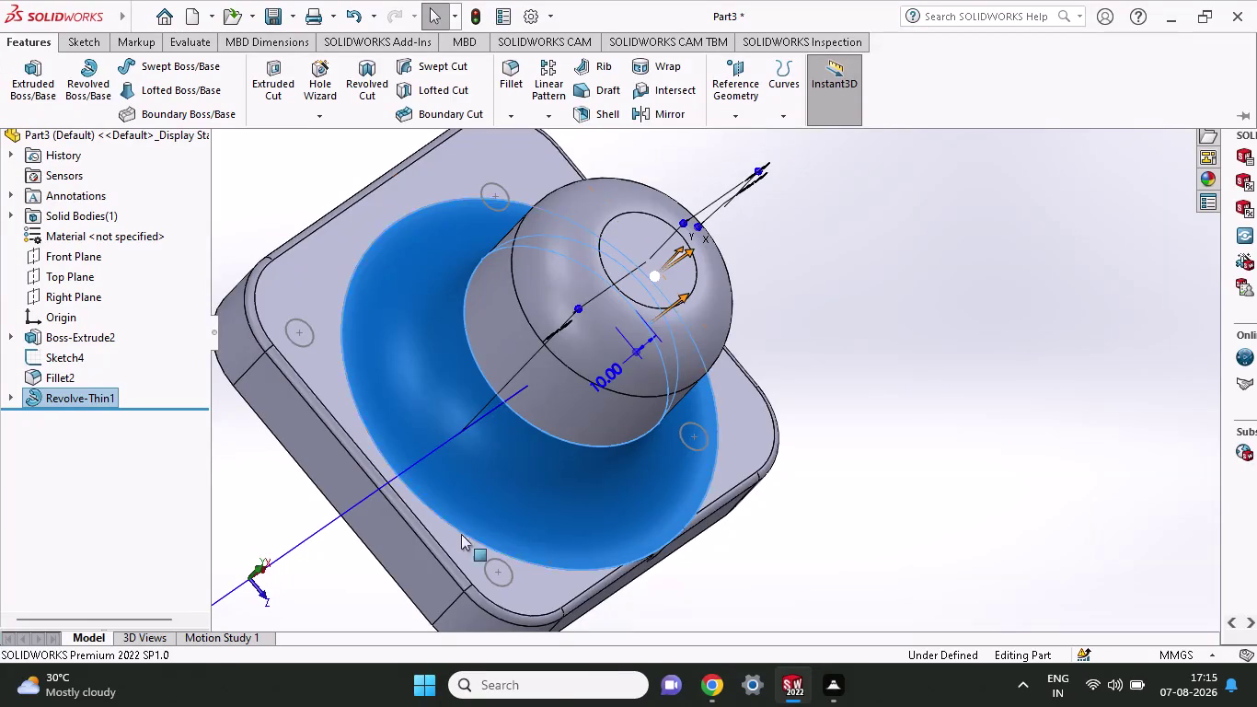
Deselect Revolve-Thin1, restore the Features toolbar, and open the Insert menu.
click(991, 285)
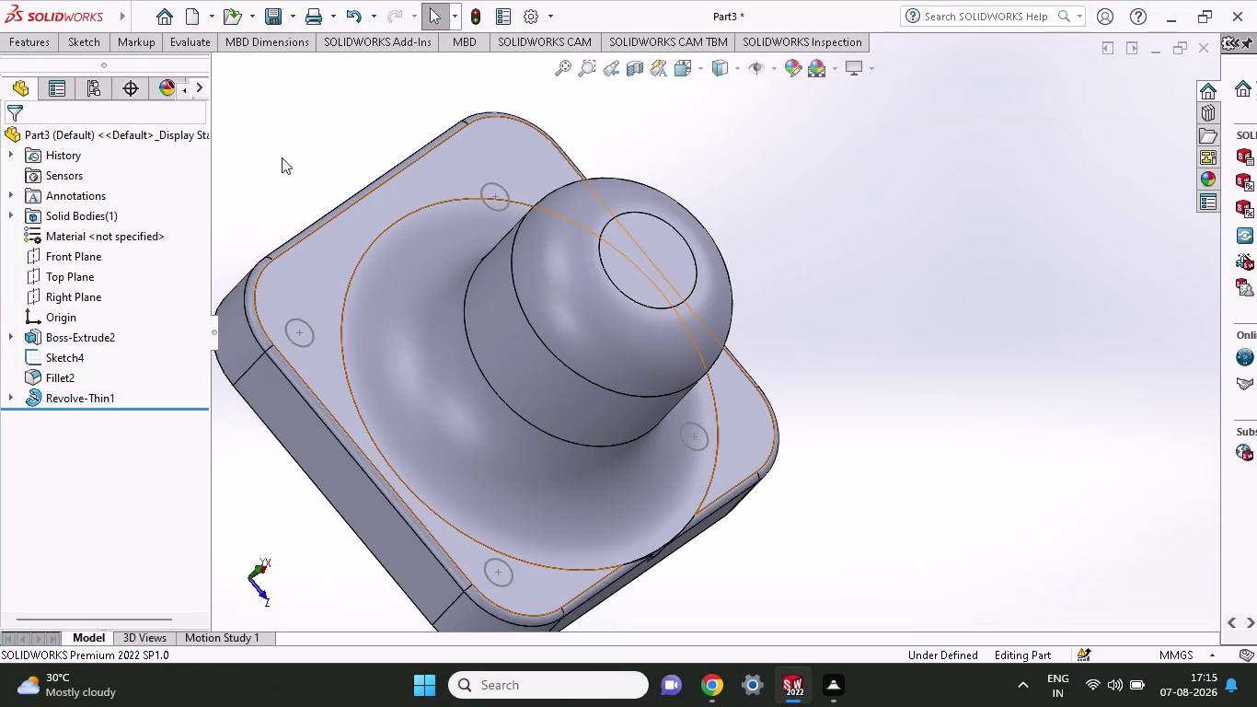
click(86, 42)
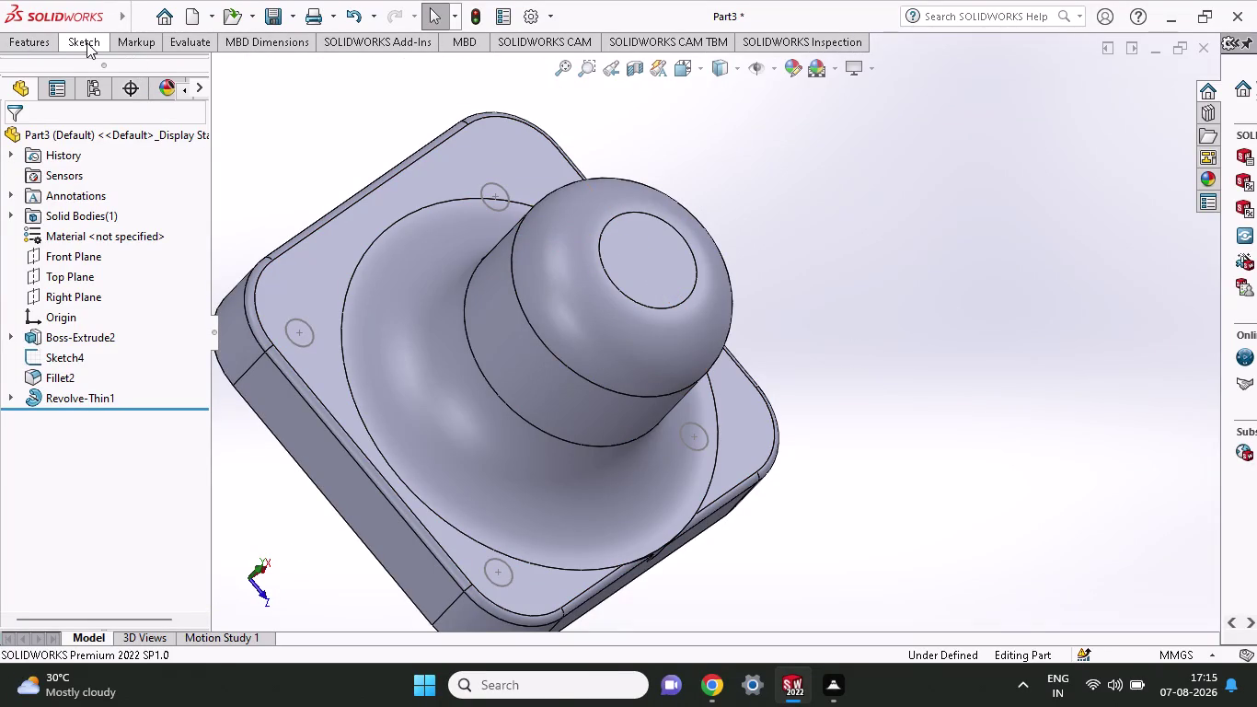
click(37, 44)
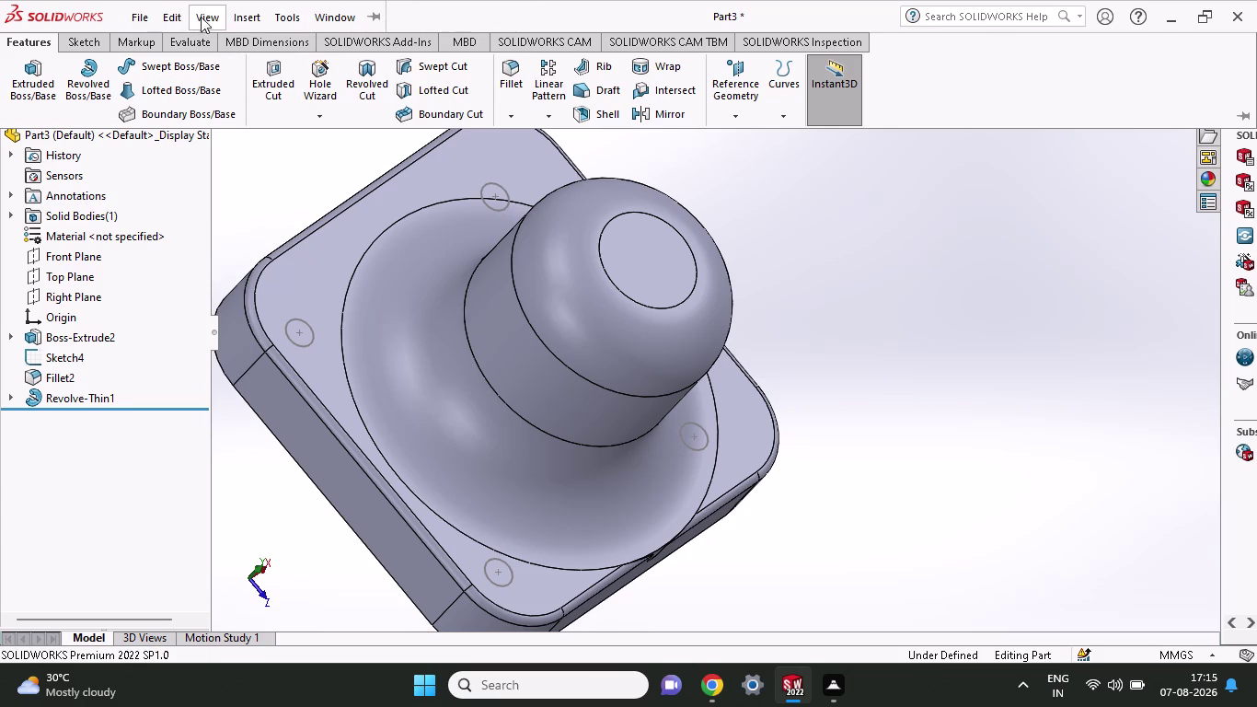
click(248, 14)
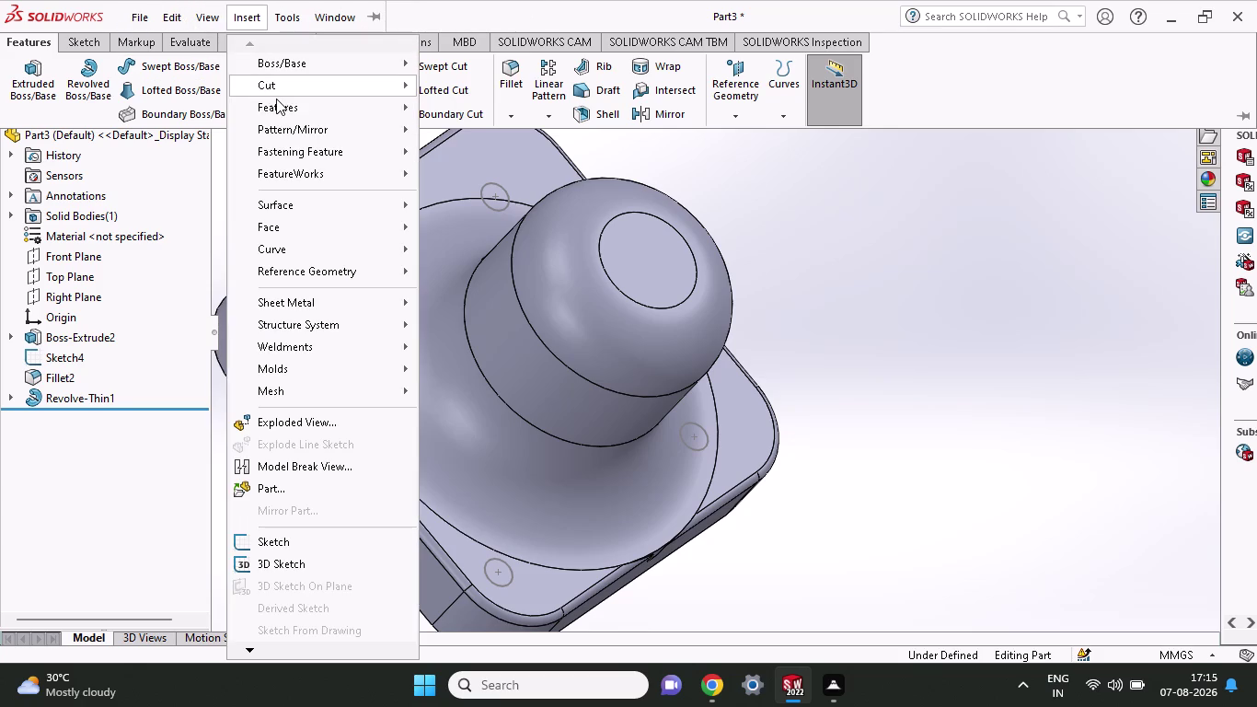
click(276, 98)
click(492, 558)
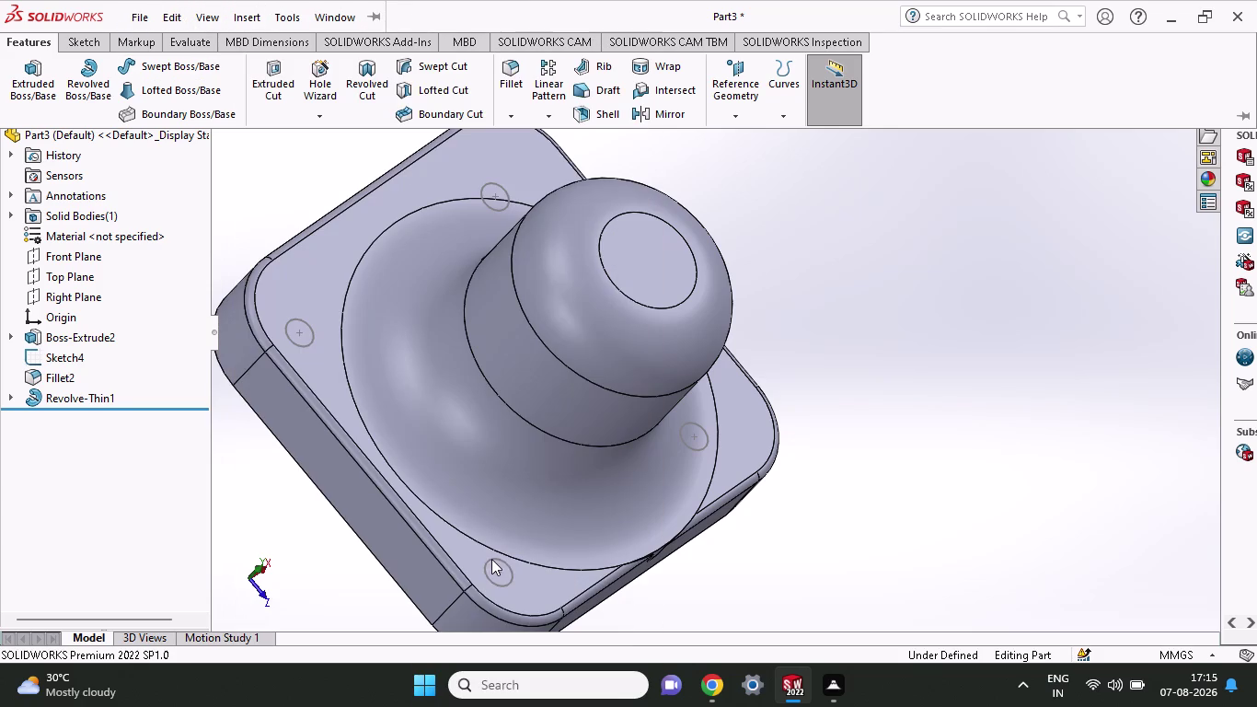
scroll(up, 3)
scroll(down, 3)
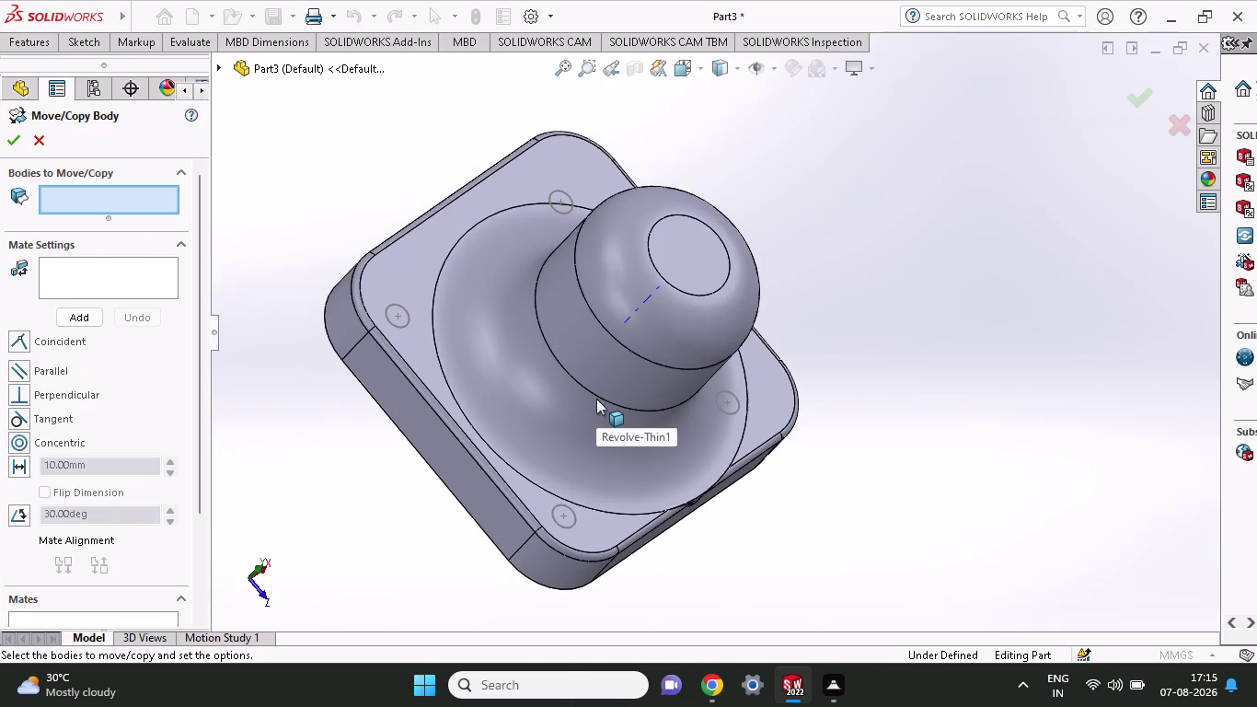
click(660, 304)
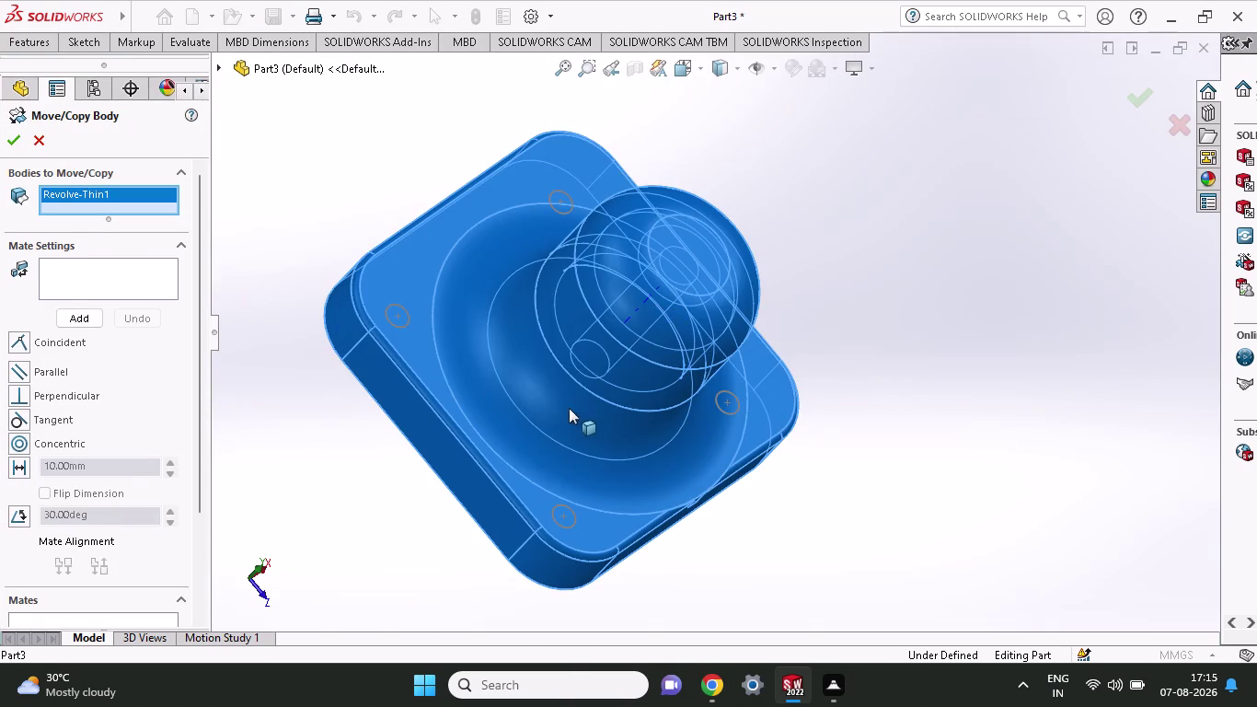
click(735, 279)
click(744, 278)
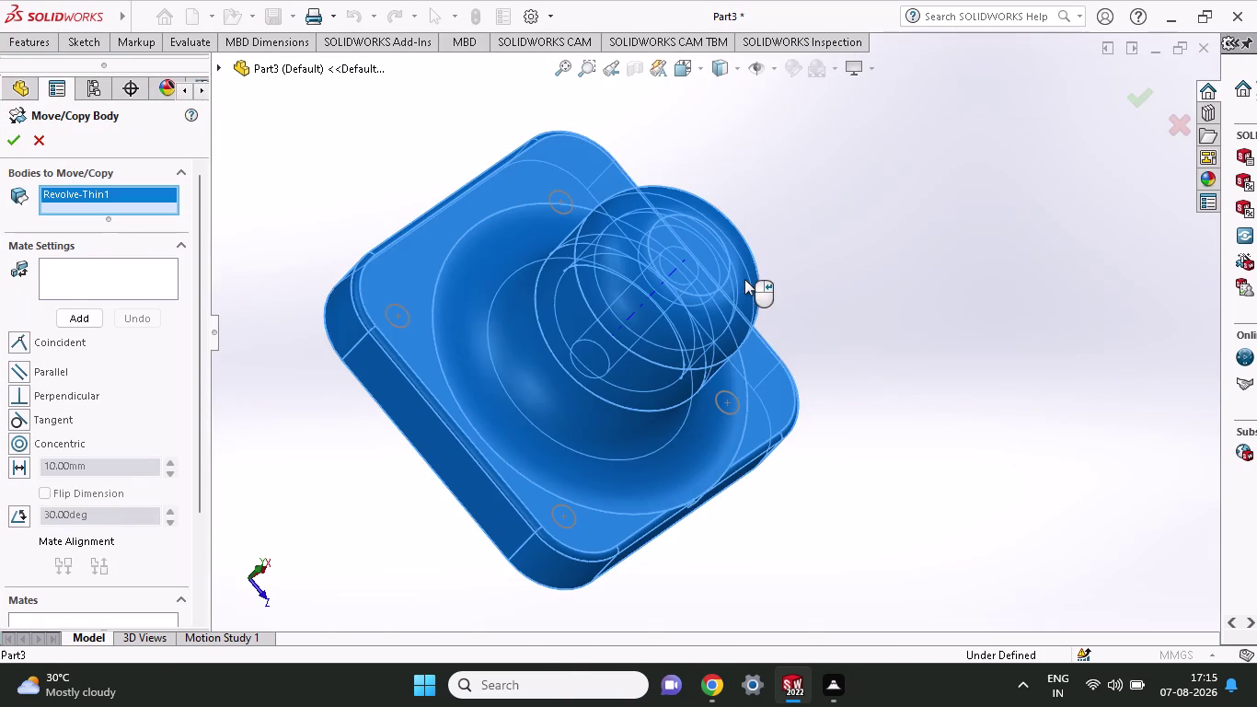
key(Escape)
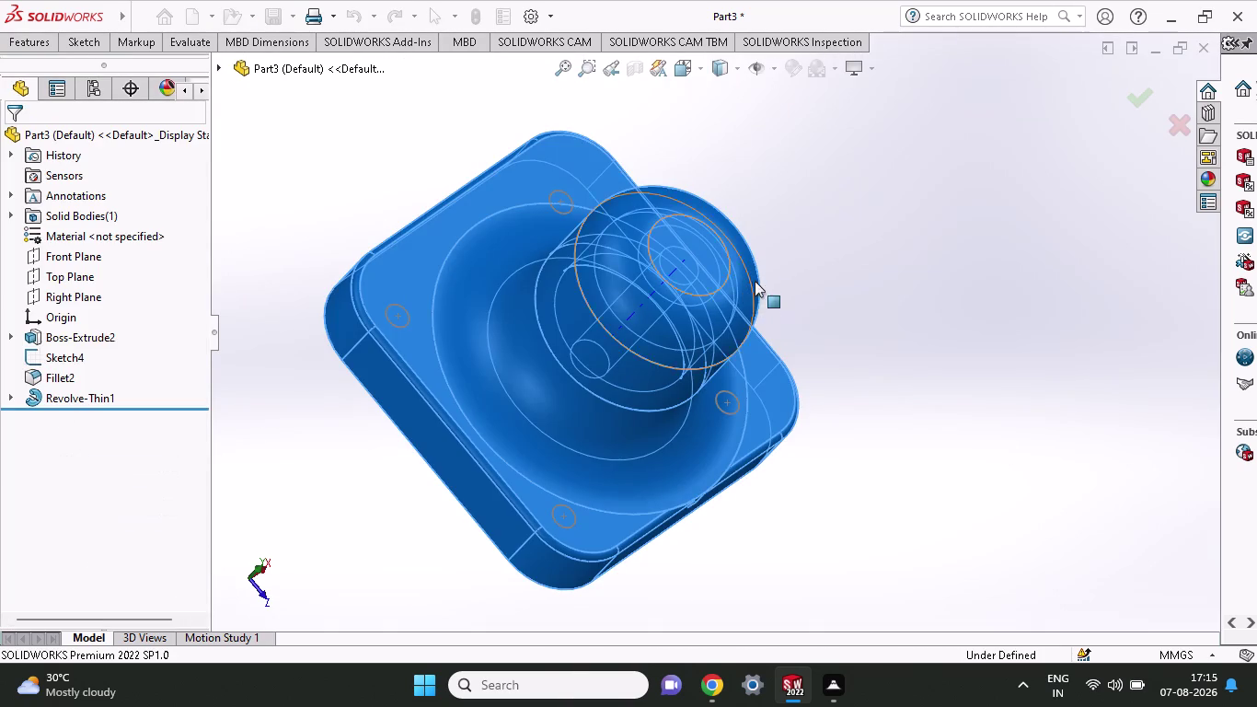
click(622, 479)
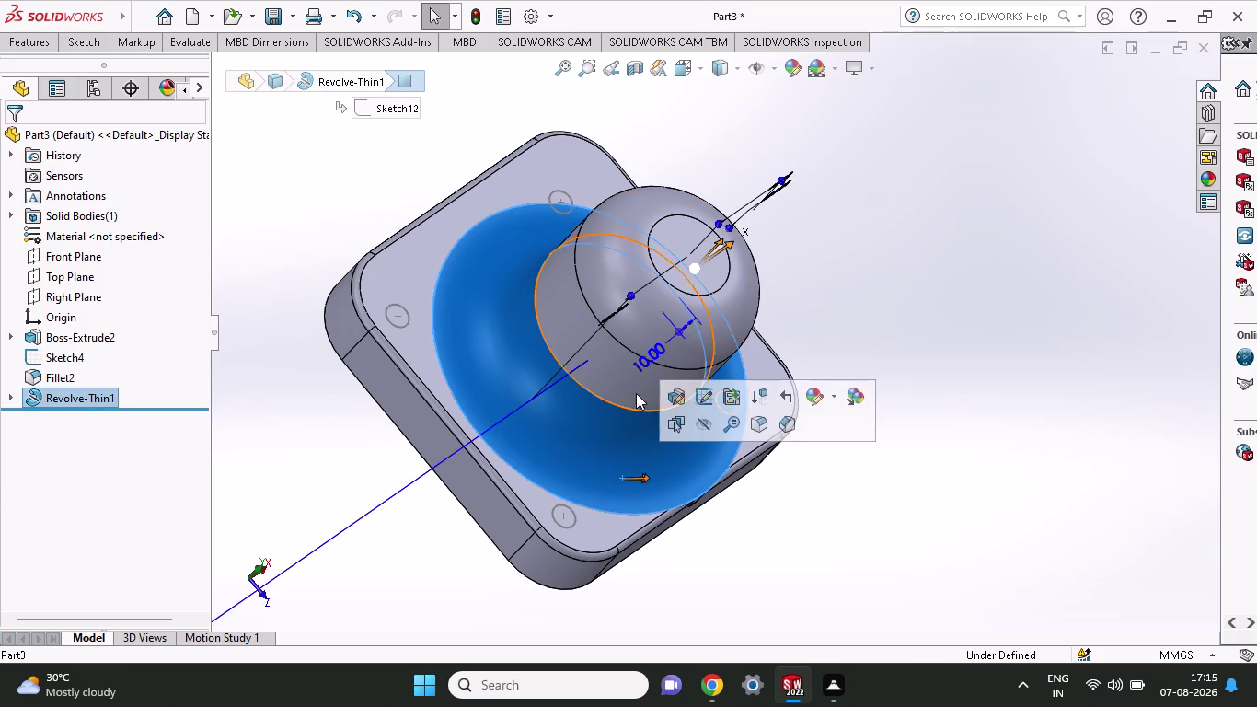
click(636, 388)
click(638, 323)
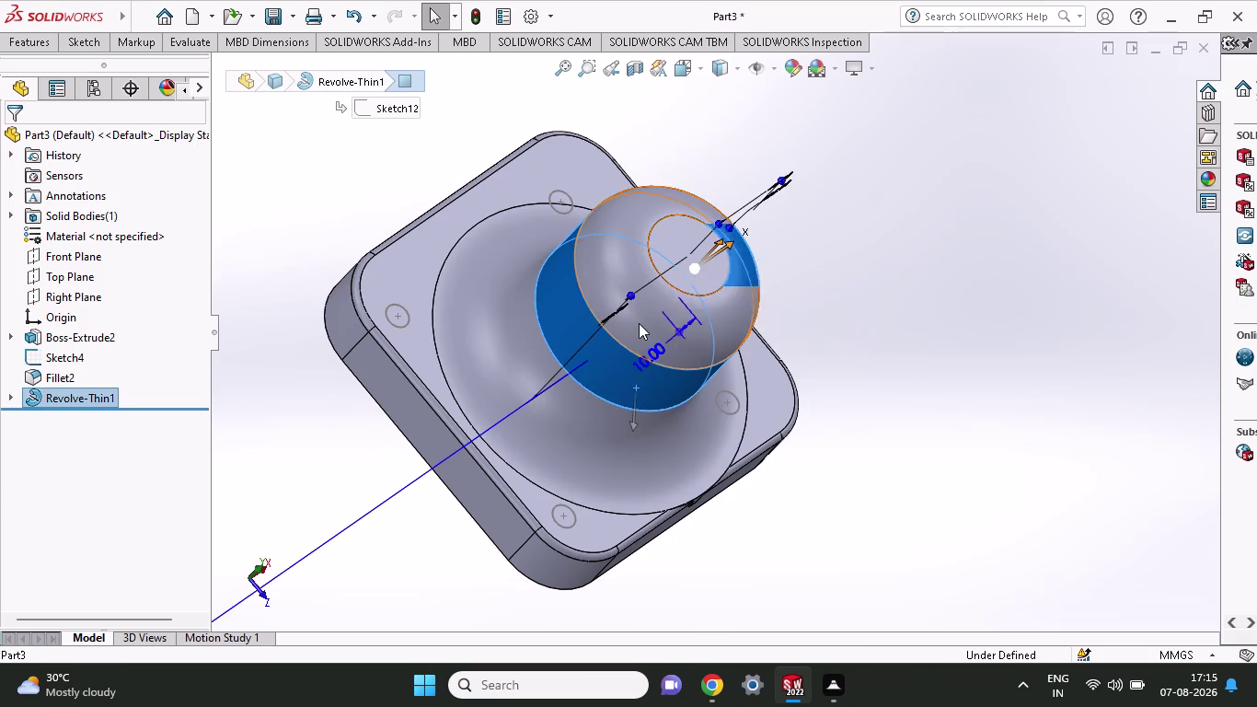
click(665, 276)
click(598, 420)
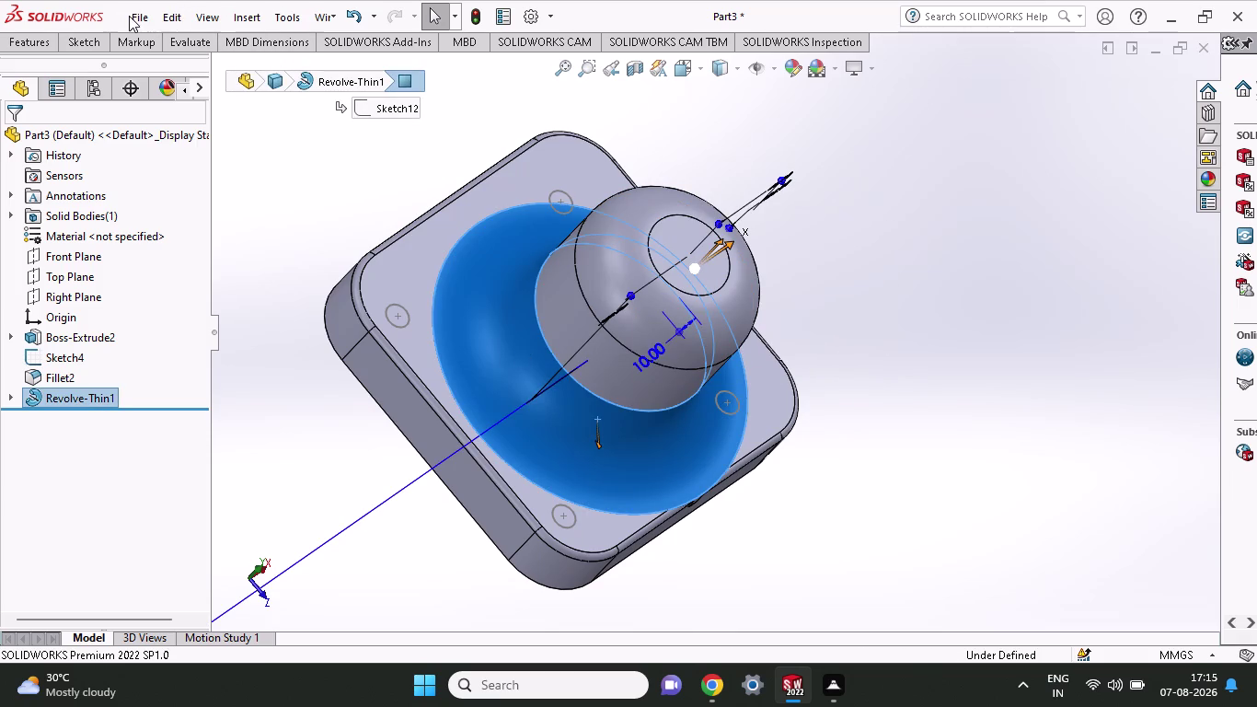
click(237, 18)
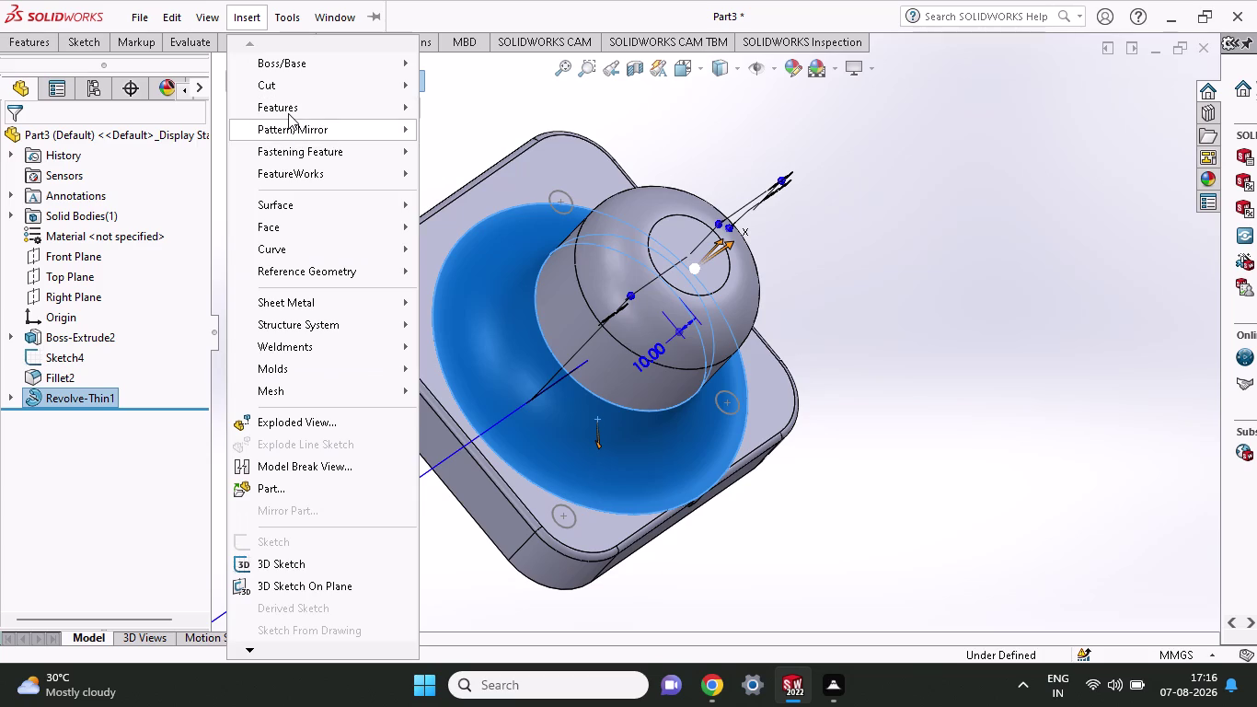
Start Move/Copy Body on Revolve-Thin1 and choose a Perpendicular mate.
click(288, 113)
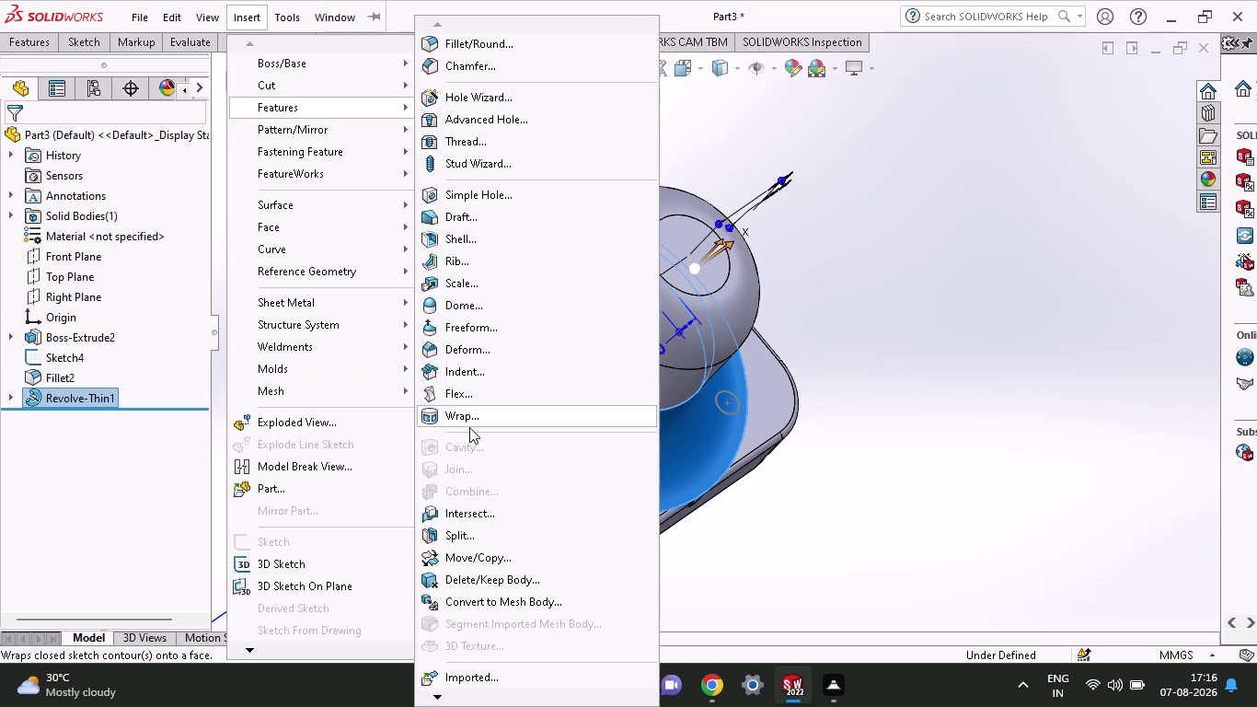
click(490, 552)
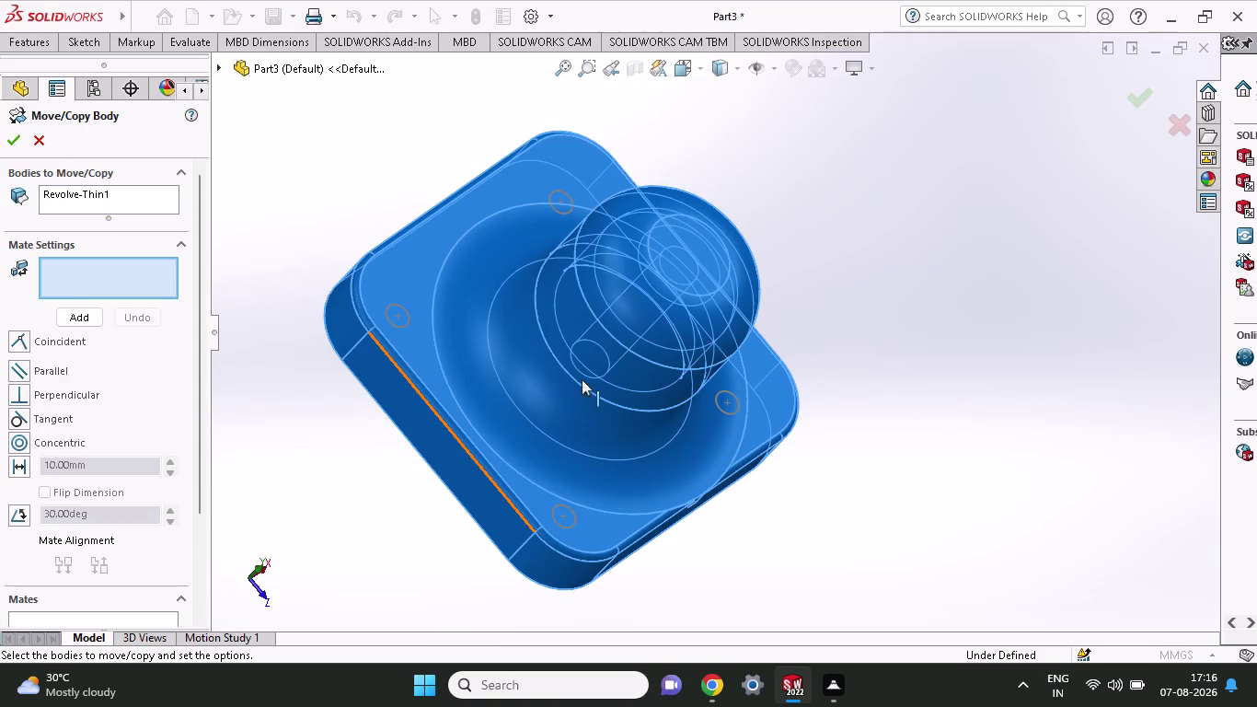
click(70, 281)
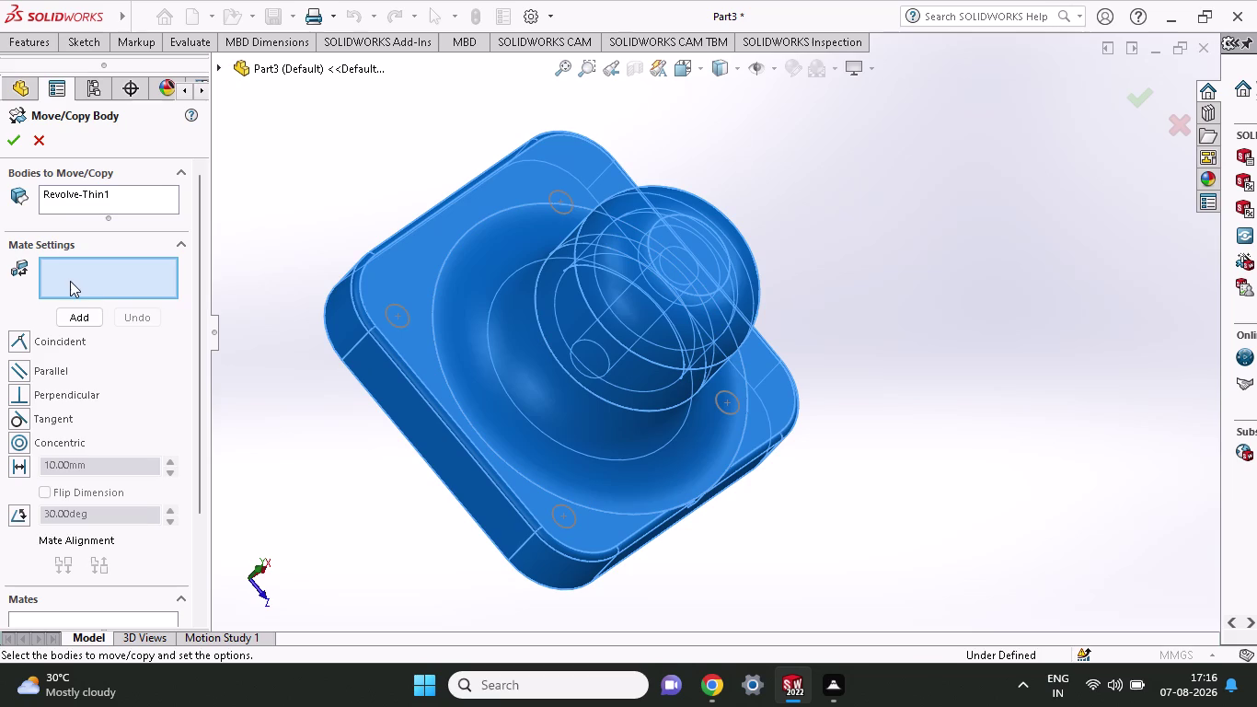
click(66, 399)
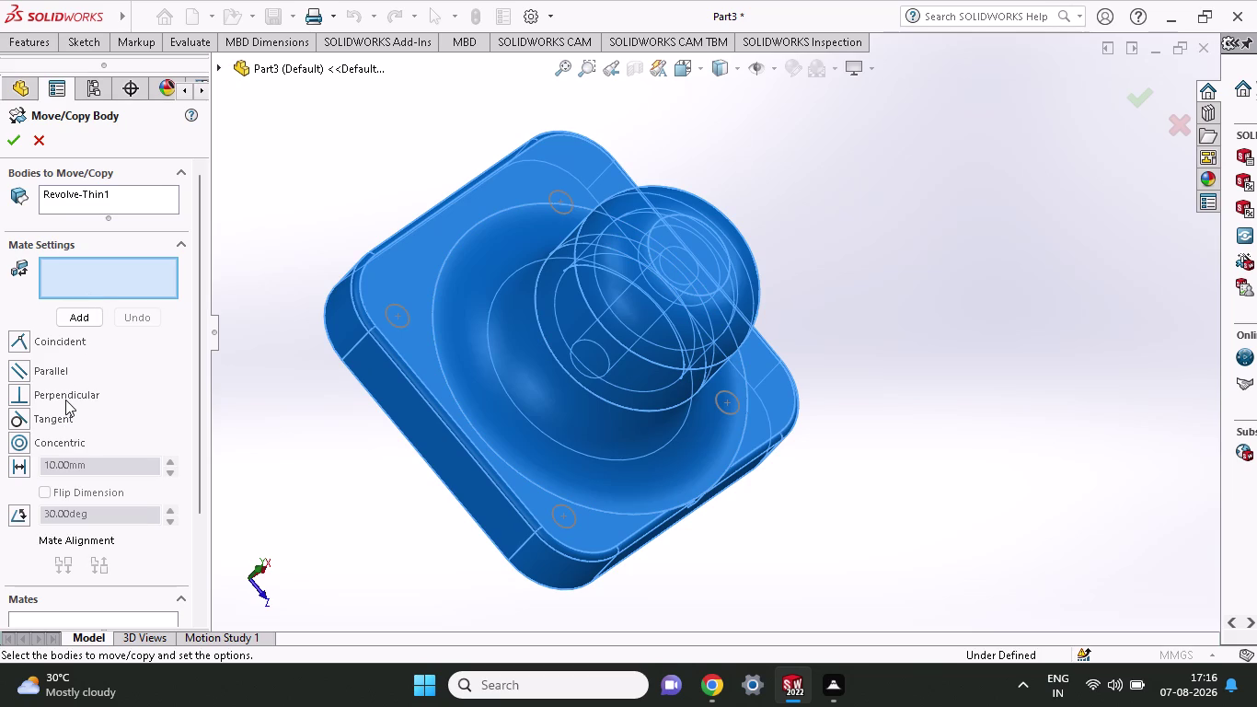
click(70, 393)
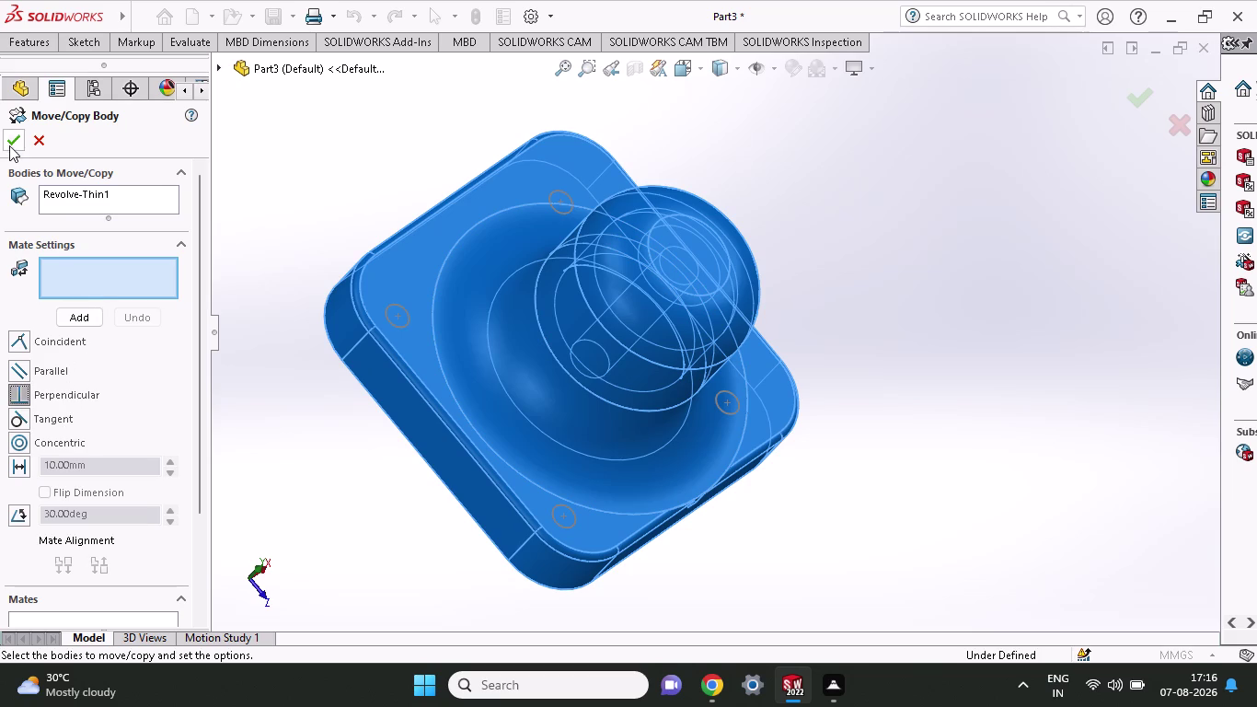
Pick the knob's cylindrical neck face as the first mate reference.
click(11, 134)
click(11, 134)
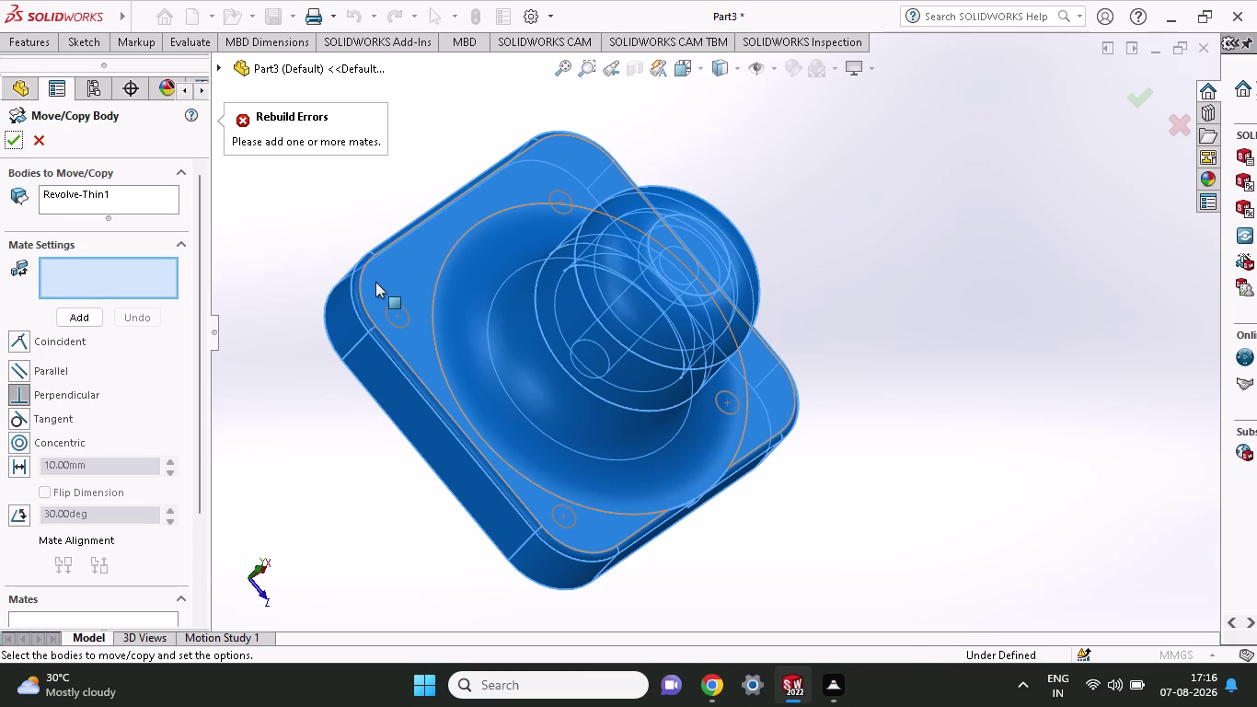
click(578, 340)
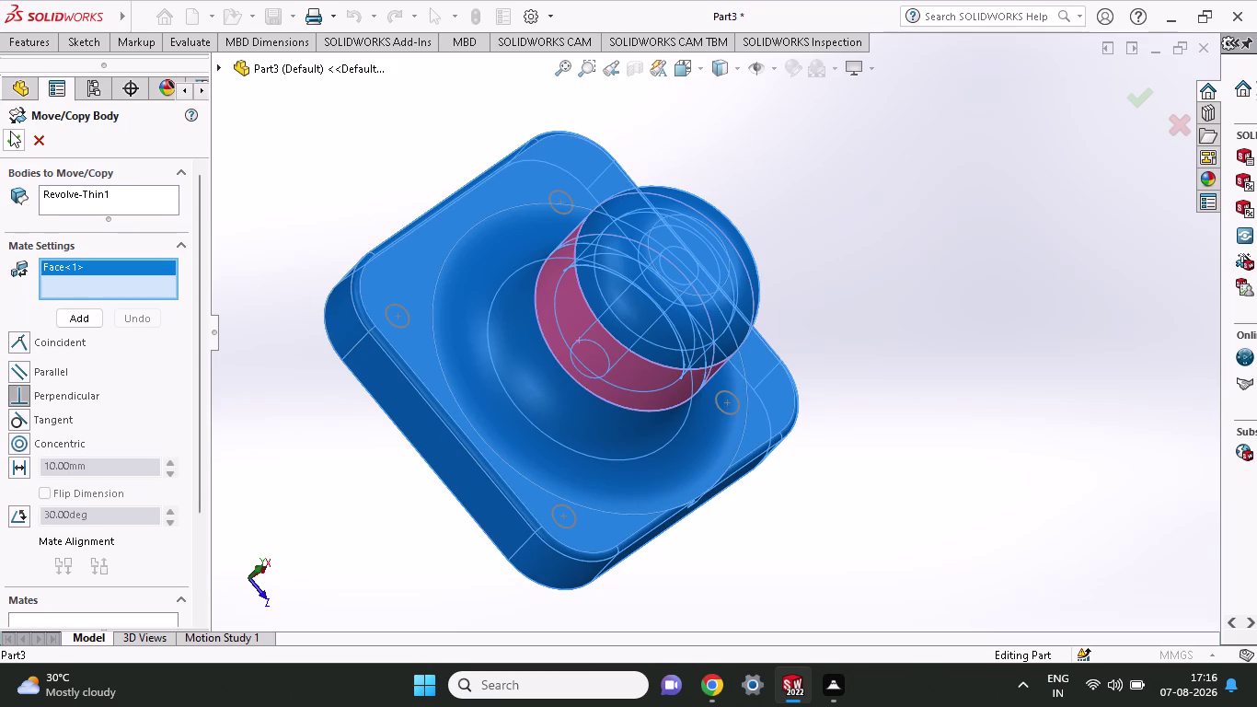
click(10, 130)
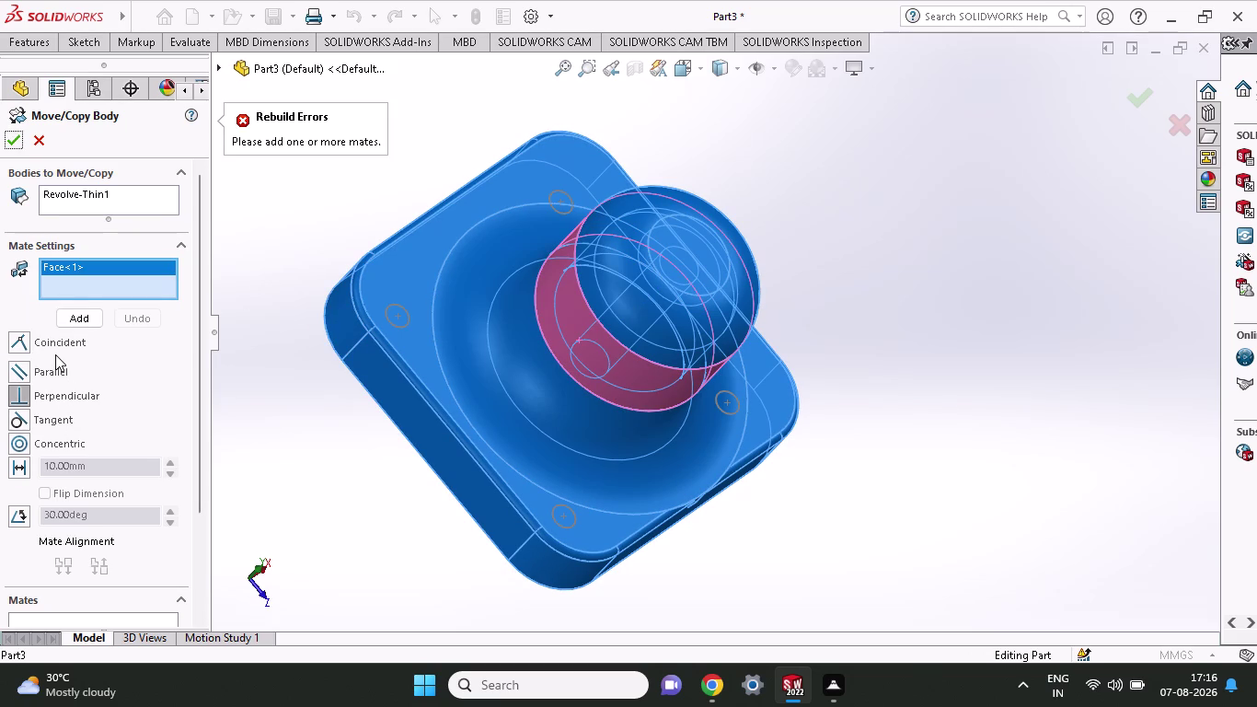
click(592, 534)
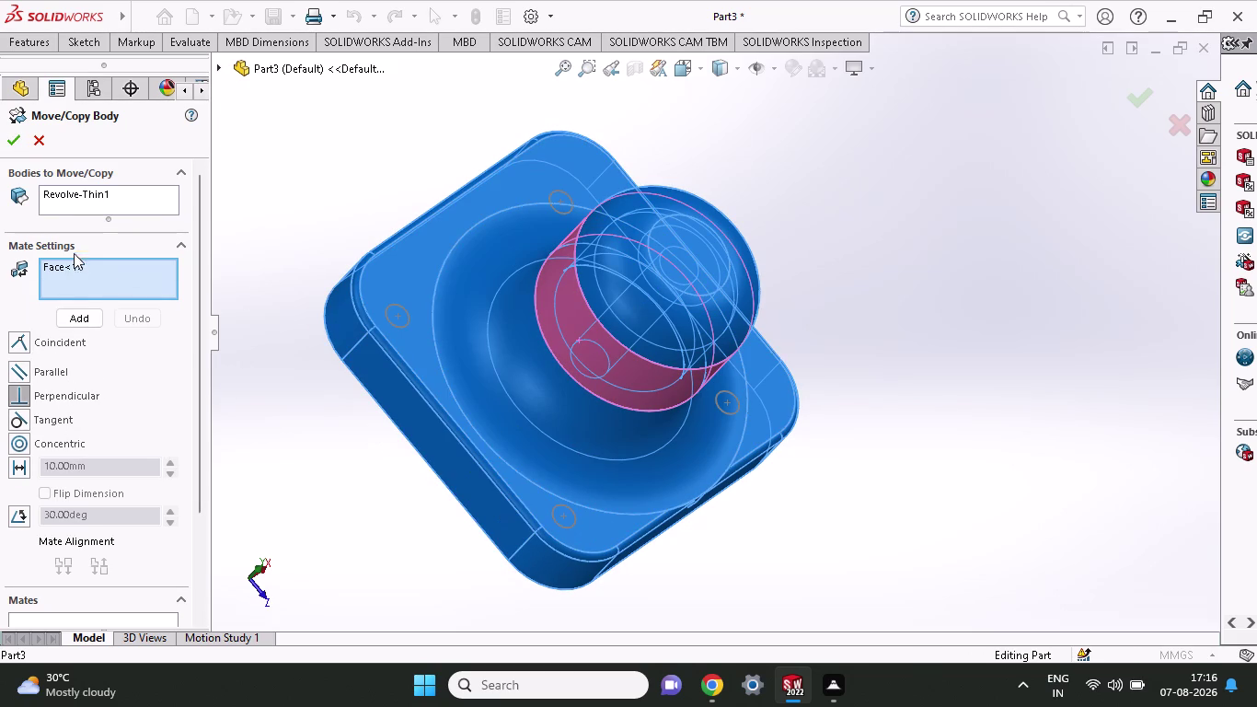
click(10, 143)
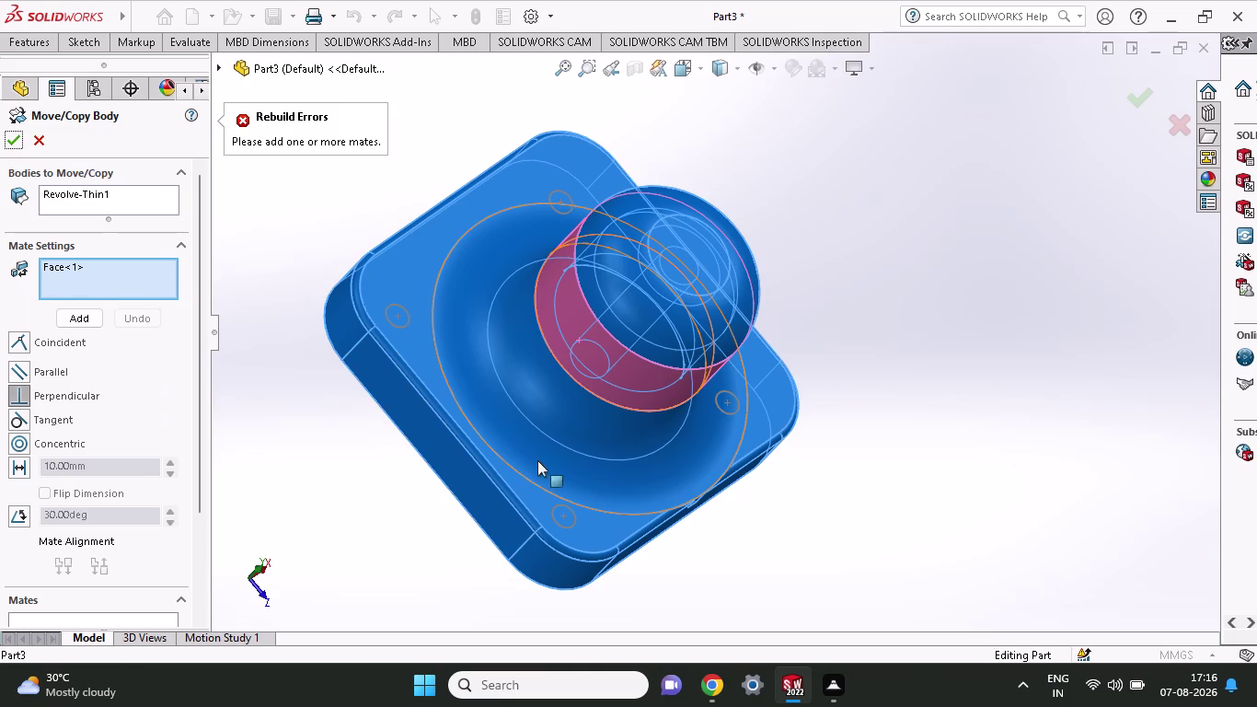
click(448, 412)
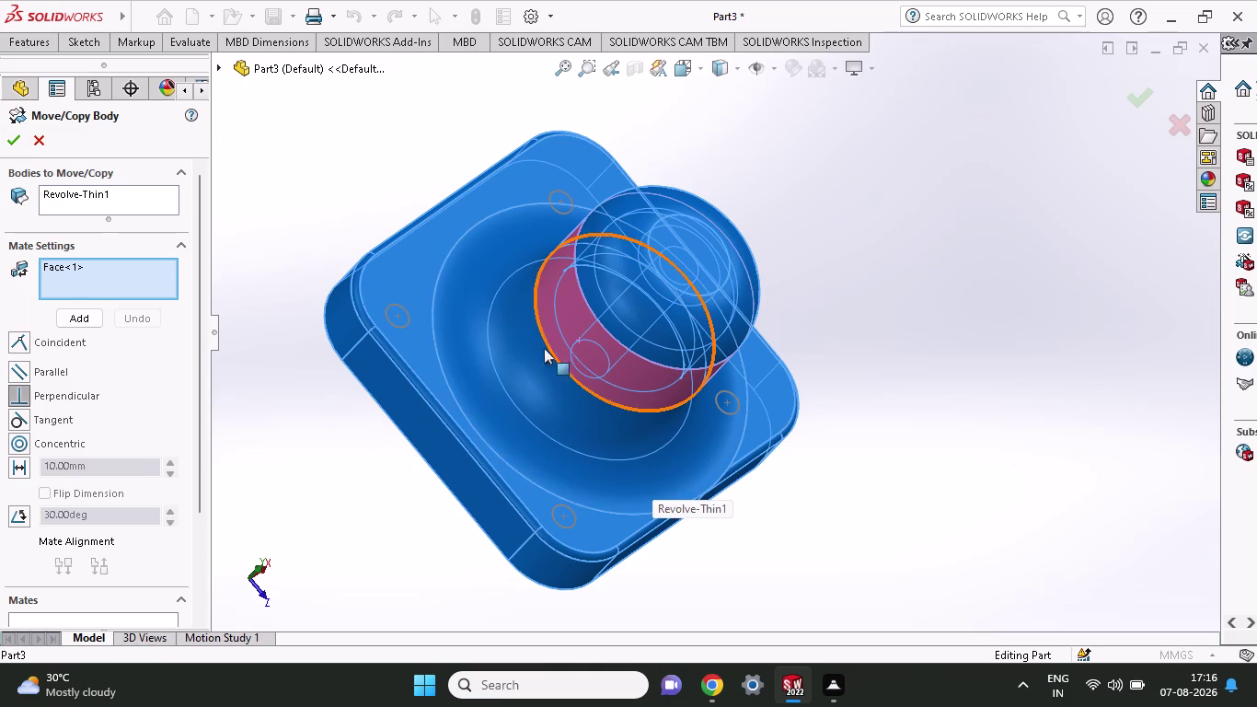
click(521, 381)
click(566, 366)
click(620, 337)
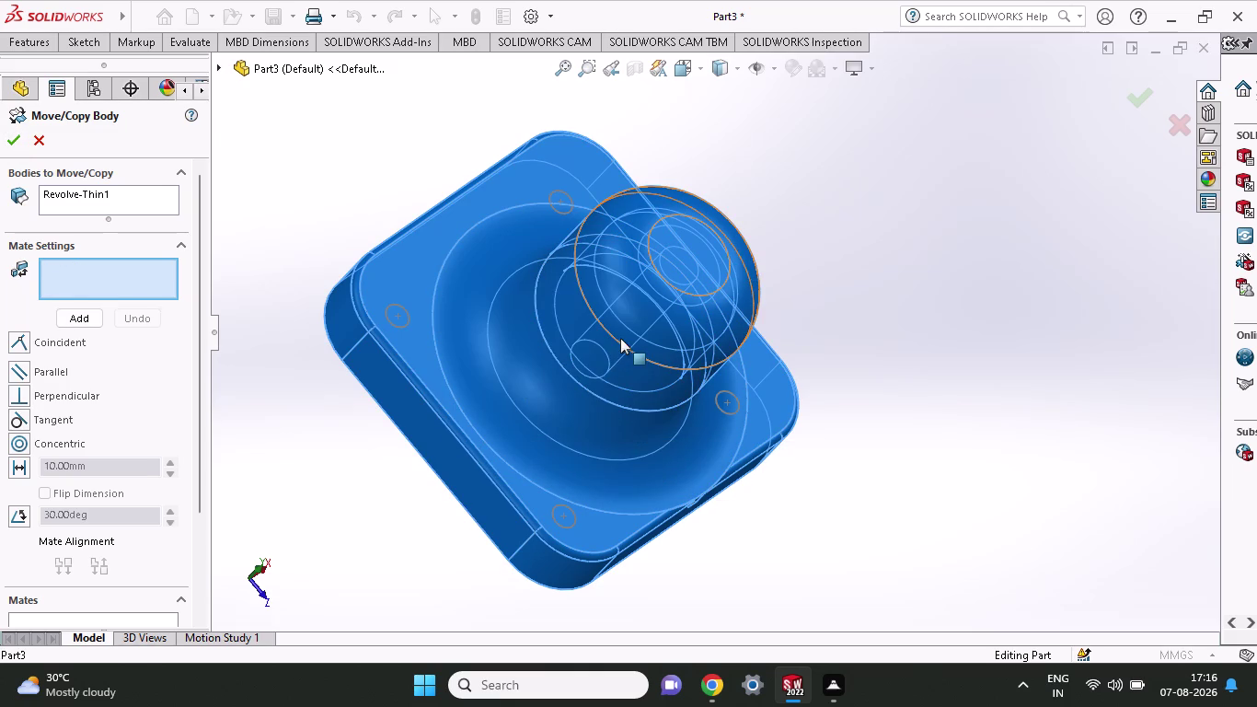
click(629, 322)
click(663, 270)
click(644, 301)
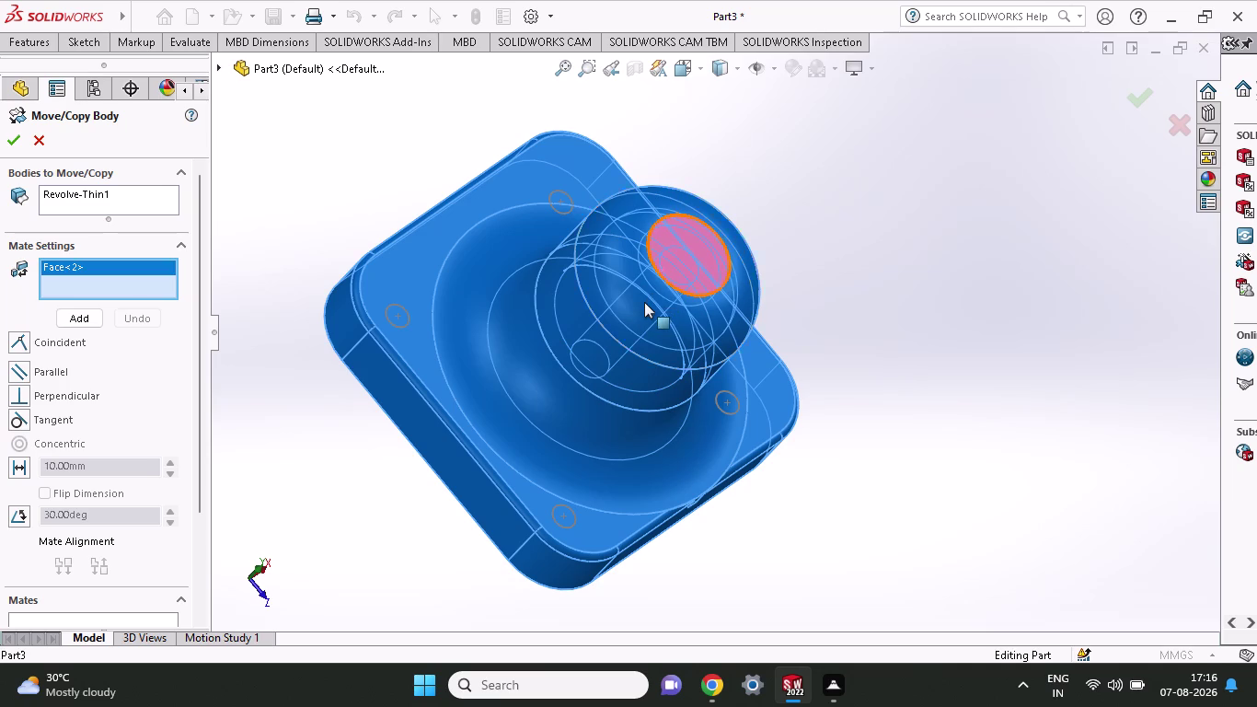
click(645, 303)
click(644, 304)
click(634, 310)
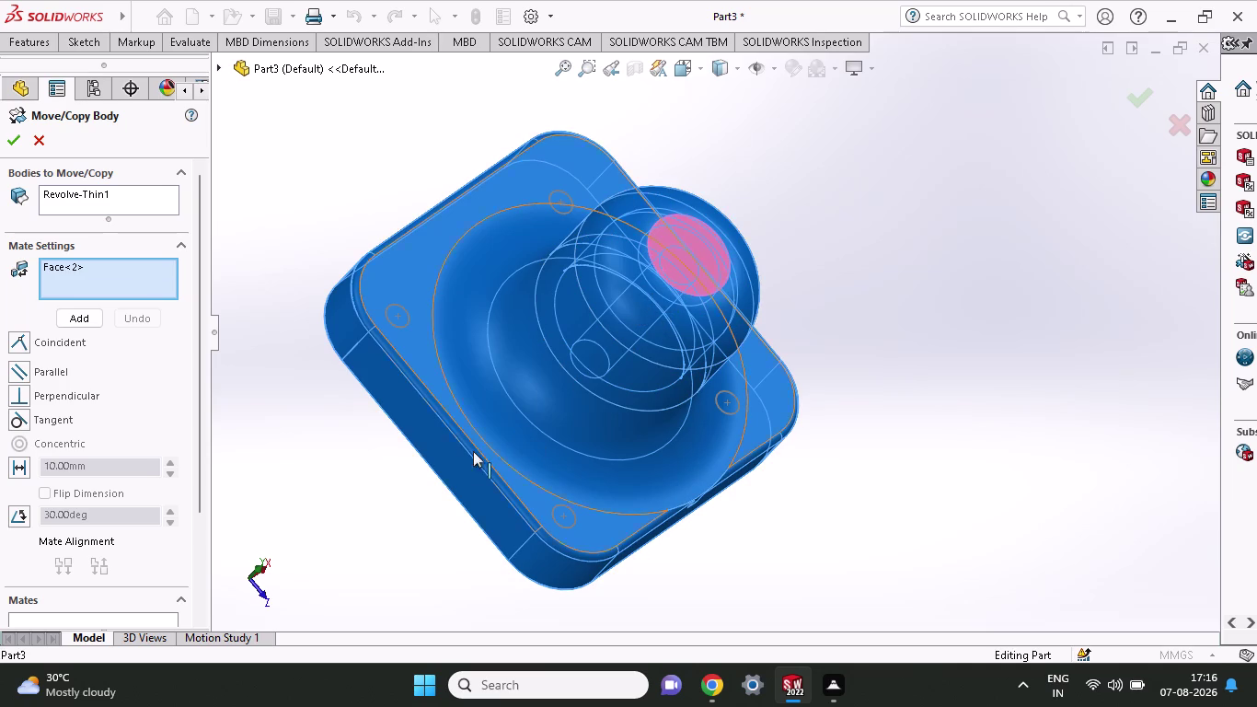
click(18, 144)
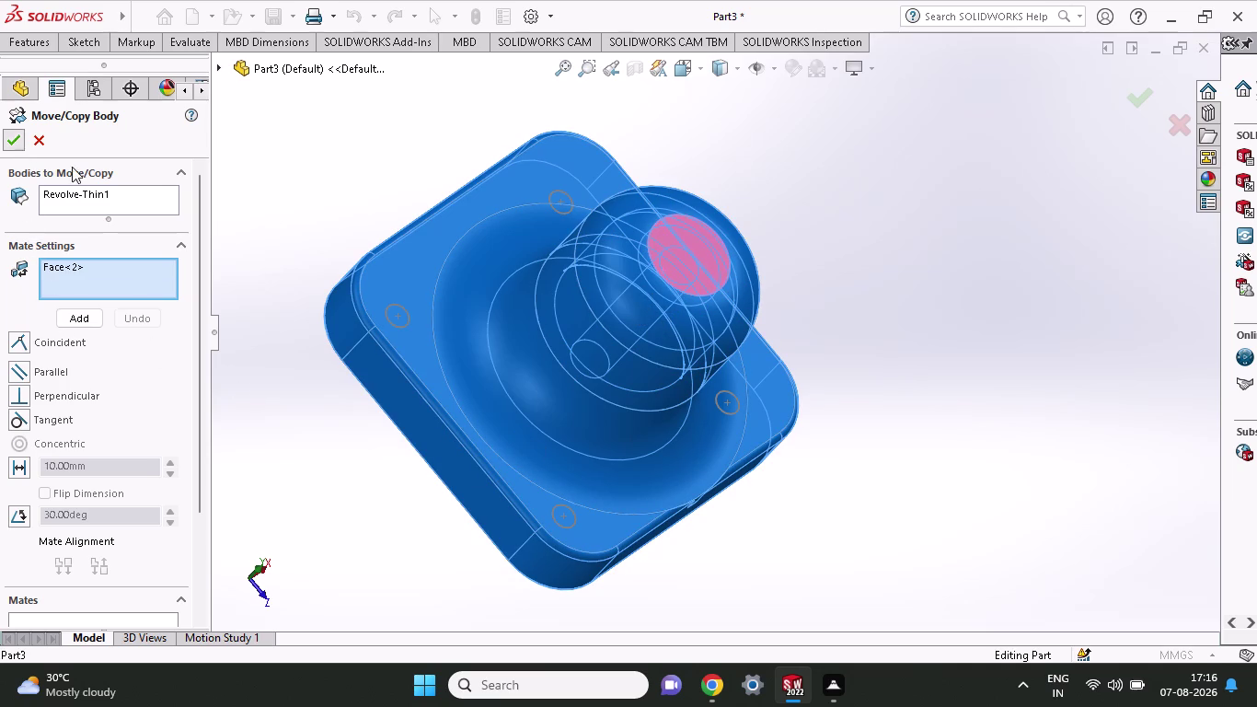
click(767, 408)
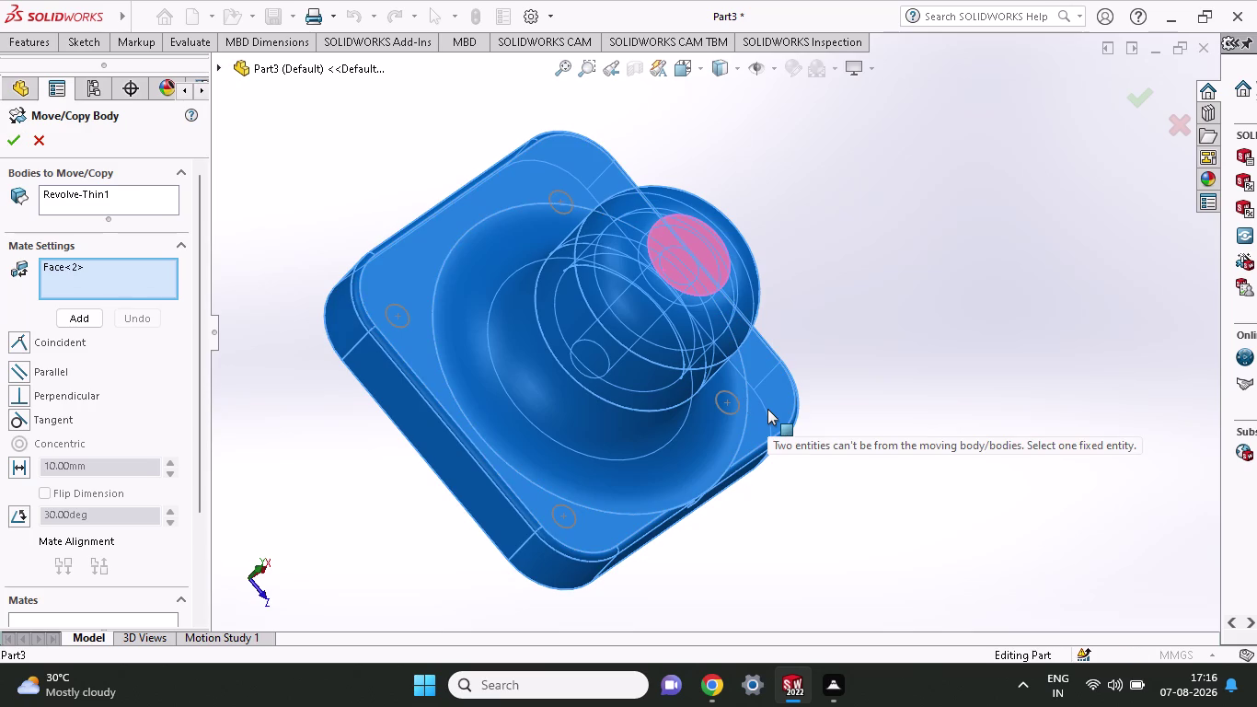
click(767, 408)
click(744, 421)
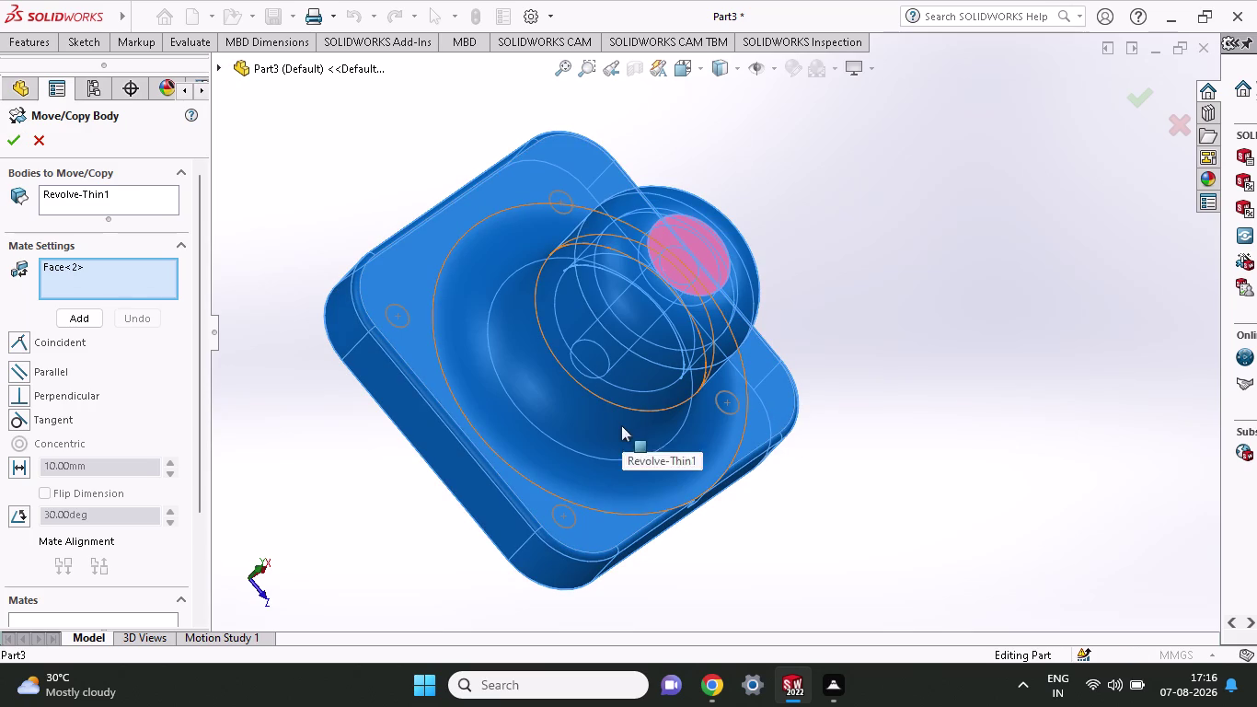
click(645, 514)
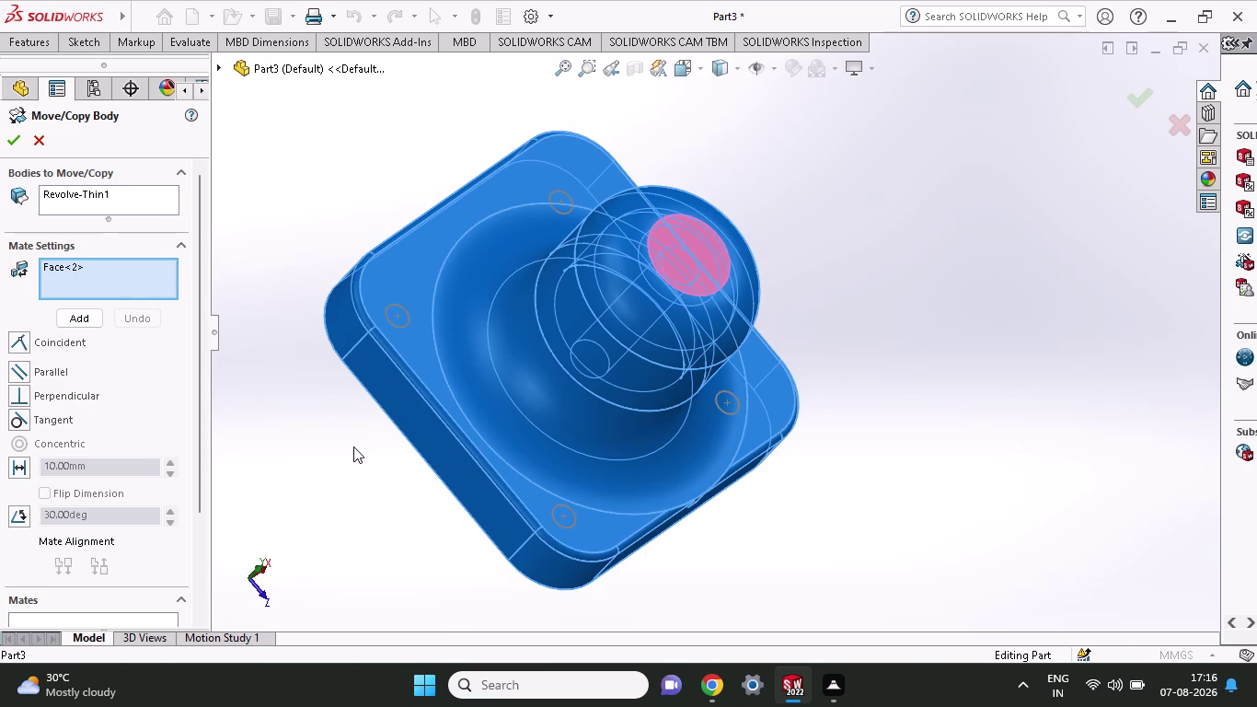
scroll(down, 3)
scroll(up, 3)
Switch the Move/Copy Body mate type to Coincident and dismiss the message.
scroll(down, 3)
click(117, 528)
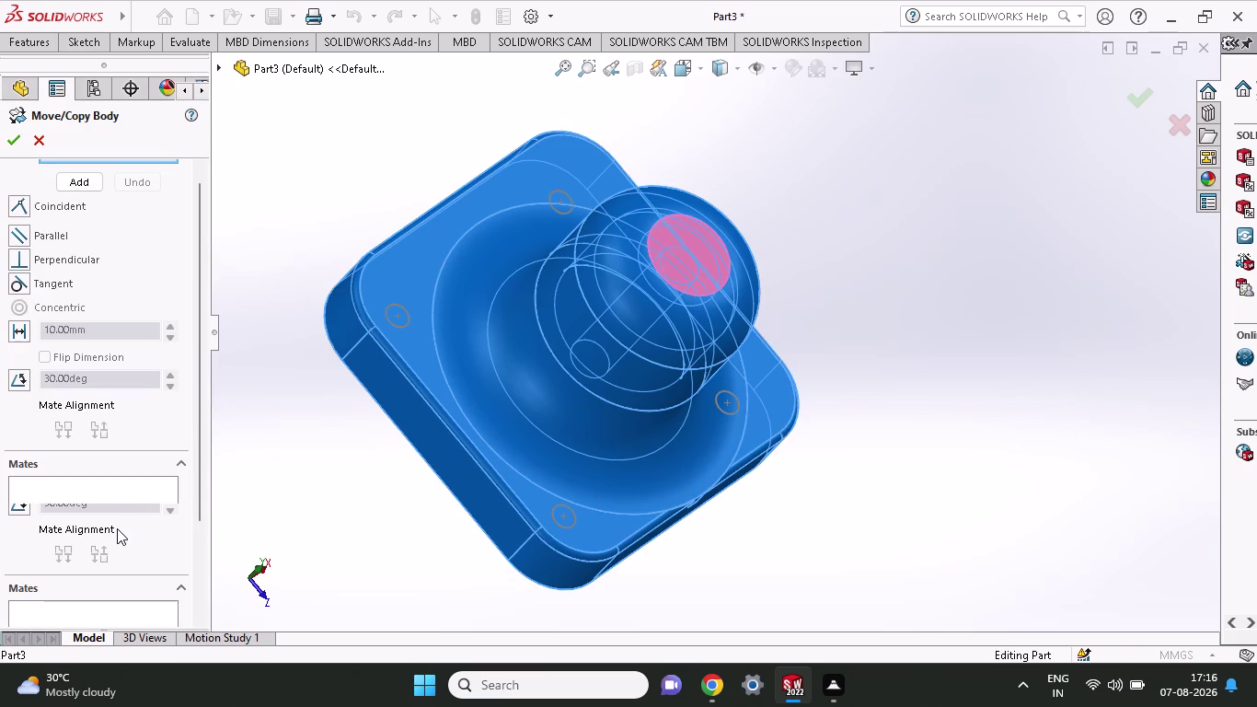
click(116, 513)
click(120, 505)
click(500, 434)
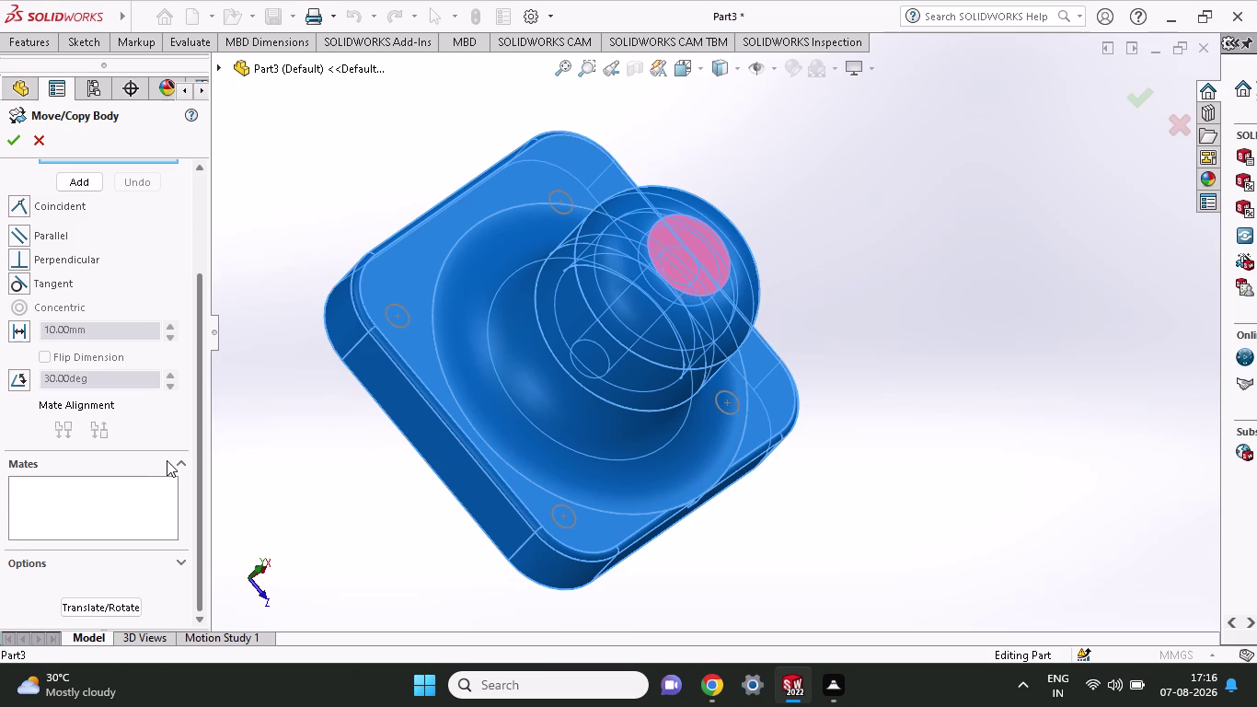
click(136, 491)
click(465, 420)
scroll(up, 3)
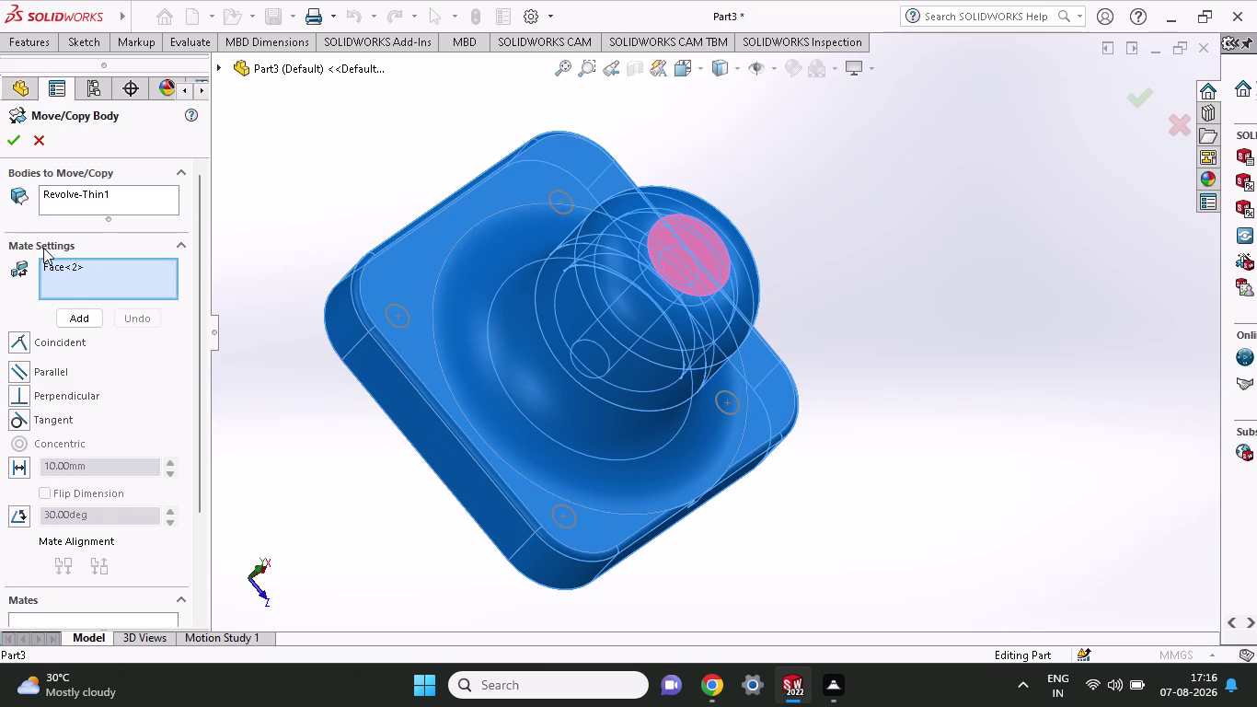
click(74, 332)
click(75, 325)
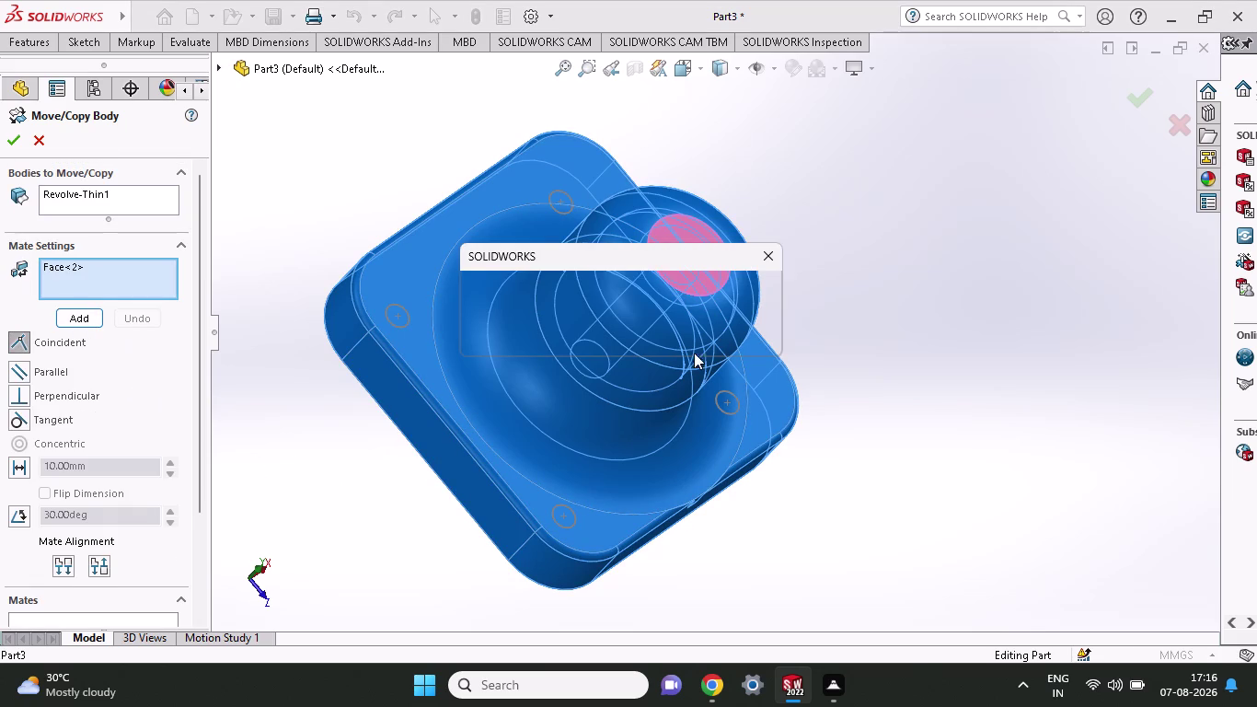
click(734, 343)
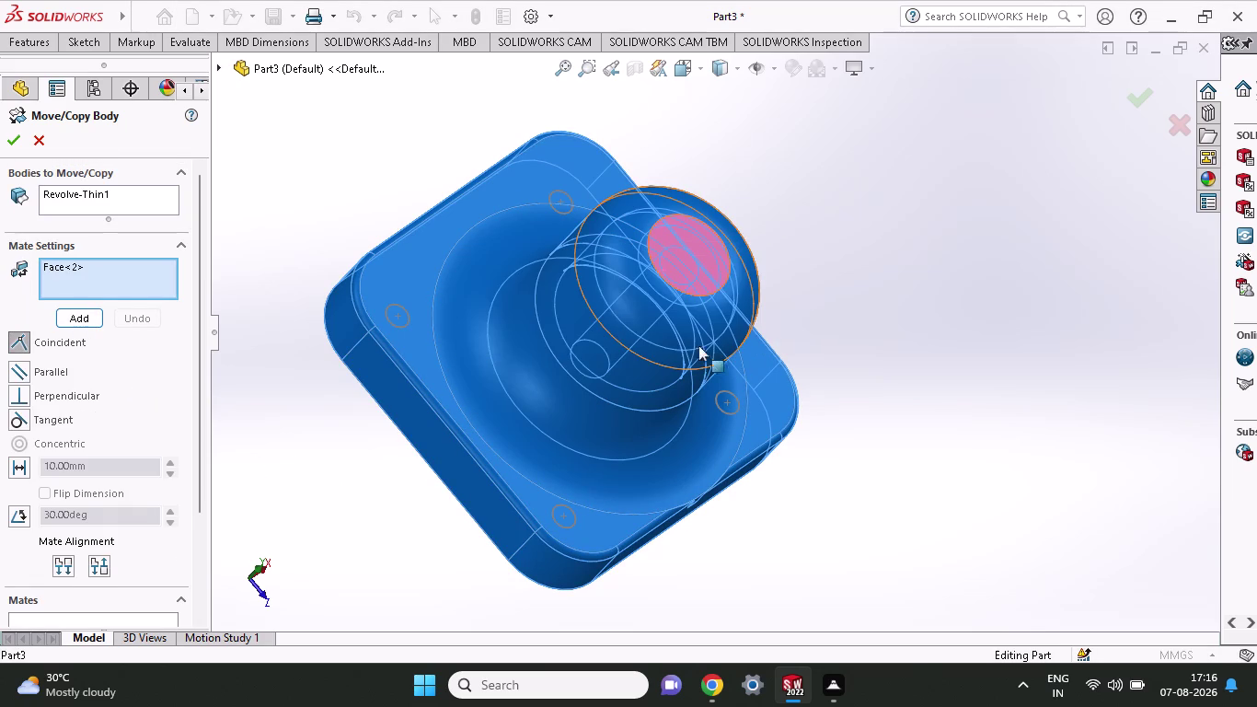
Deselect the knob's top face Face<2> and dismiss the two-mate-entities warning.
click(669, 344)
click(635, 336)
click(639, 294)
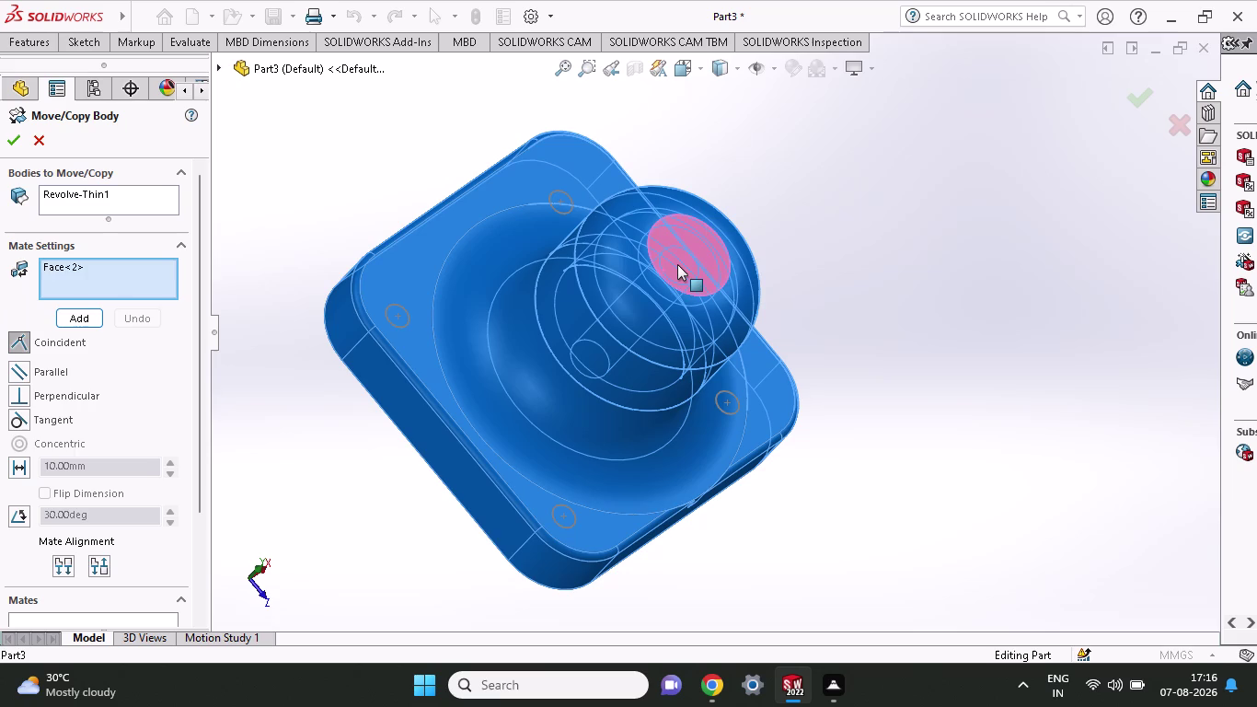
click(677, 264)
click(638, 263)
click(589, 279)
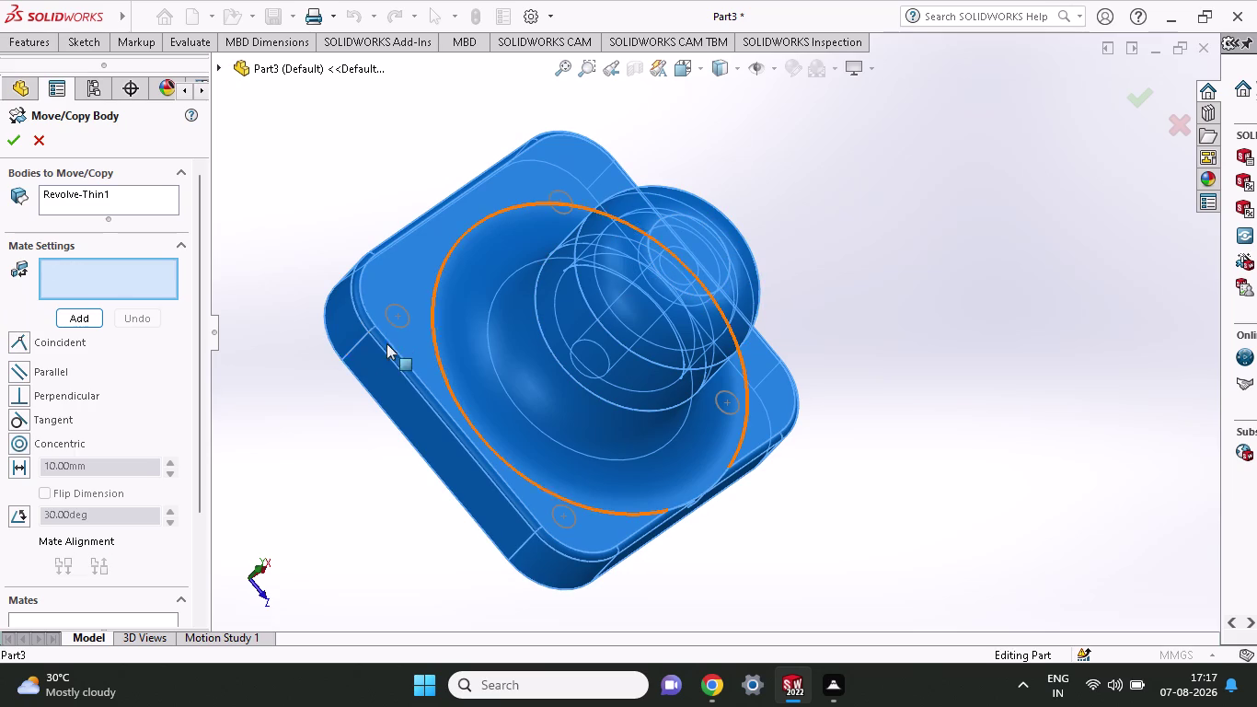
click(88, 312)
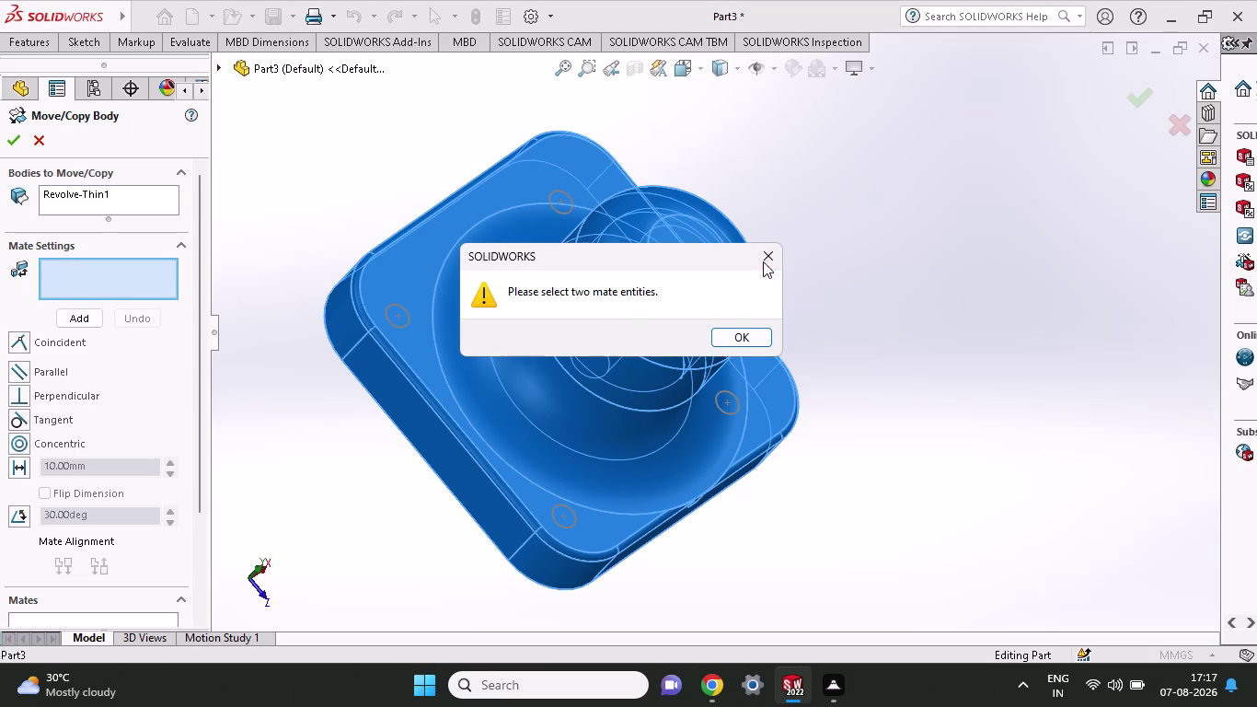
click(769, 257)
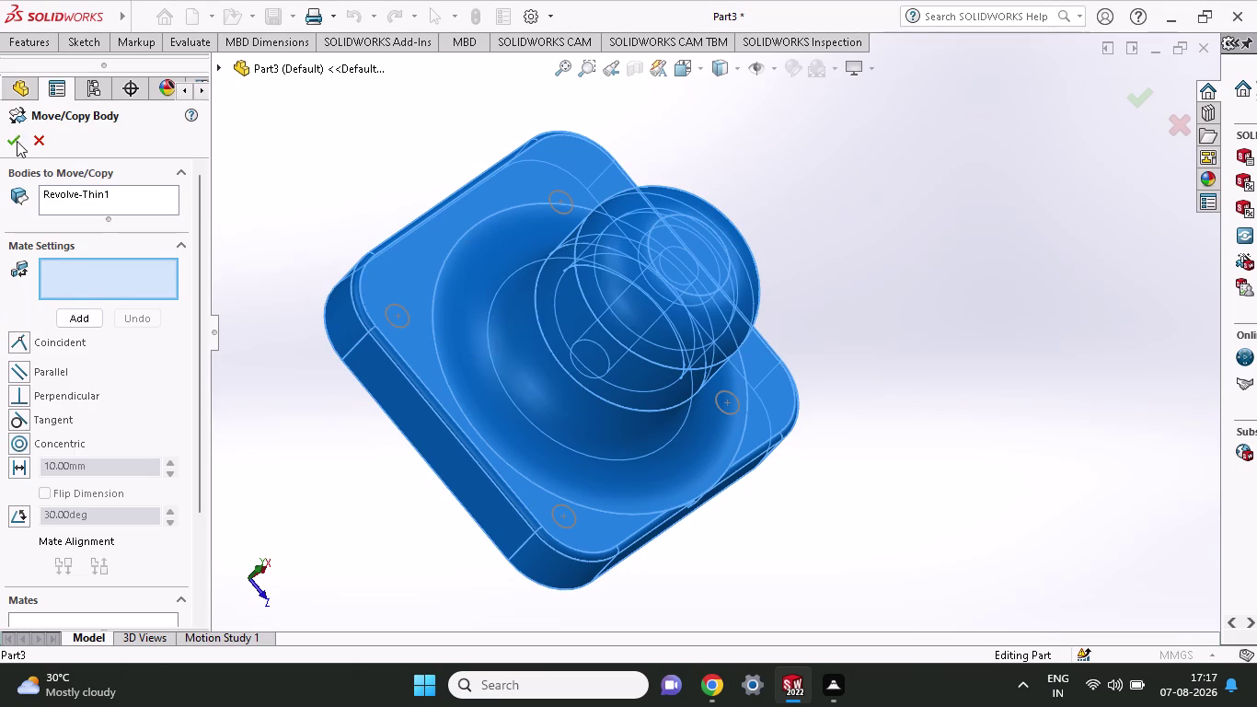
Close Move/Copy Body without a mate, then undo Revolve-Thin1 to reopen Sketch12.
click(31, 142)
middle_drag(1044, 375, 914, 408)
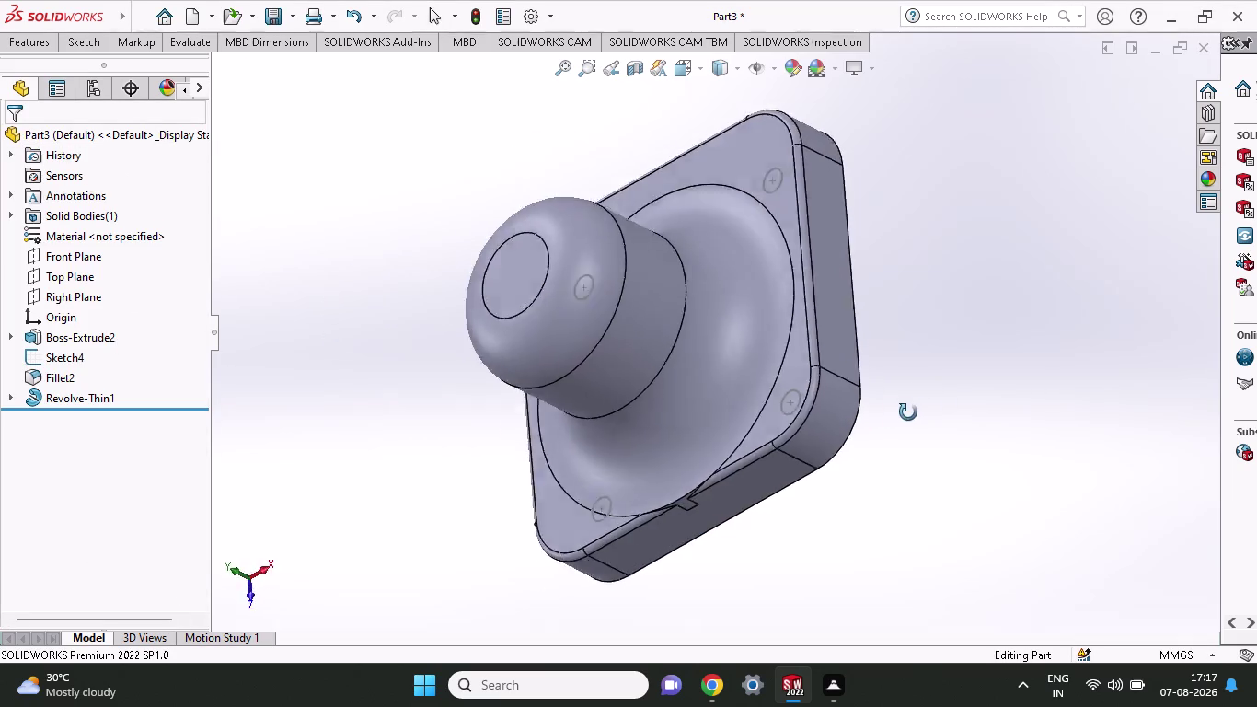
middle_drag(914, 407, 999, 408)
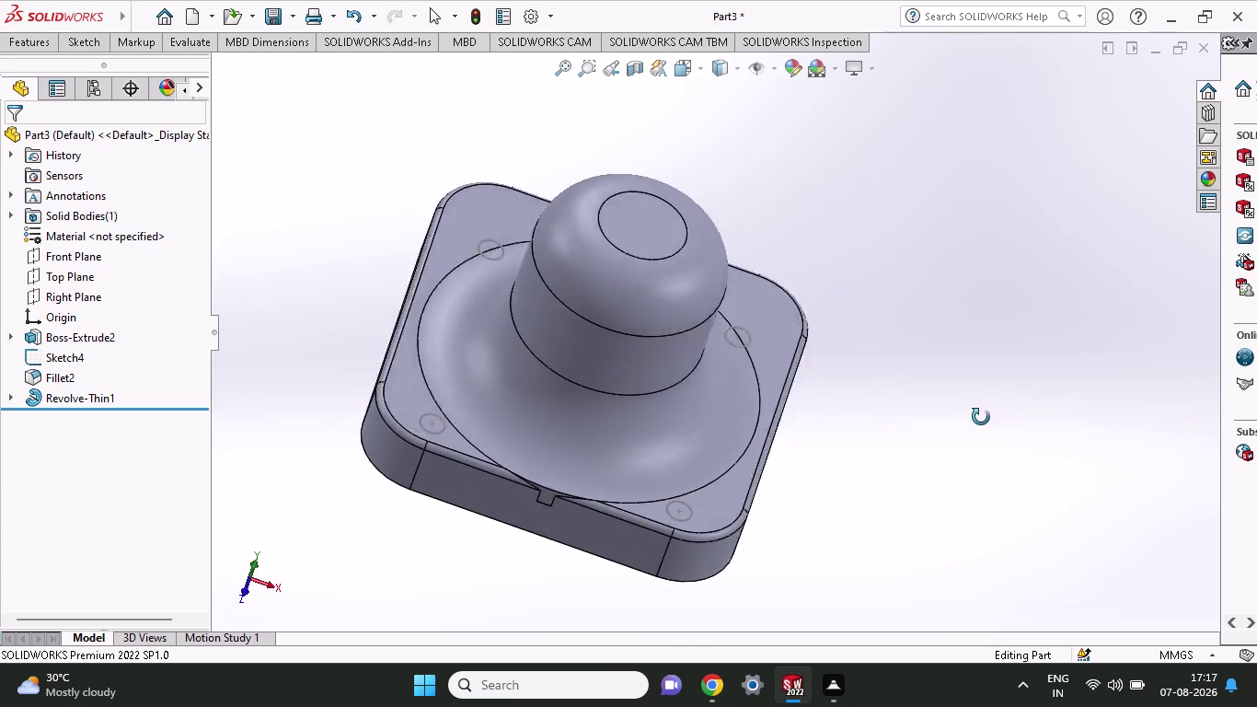
middle_drag(1000, 408, 968, 379)
middle_drag(968, 379, 964, 395)
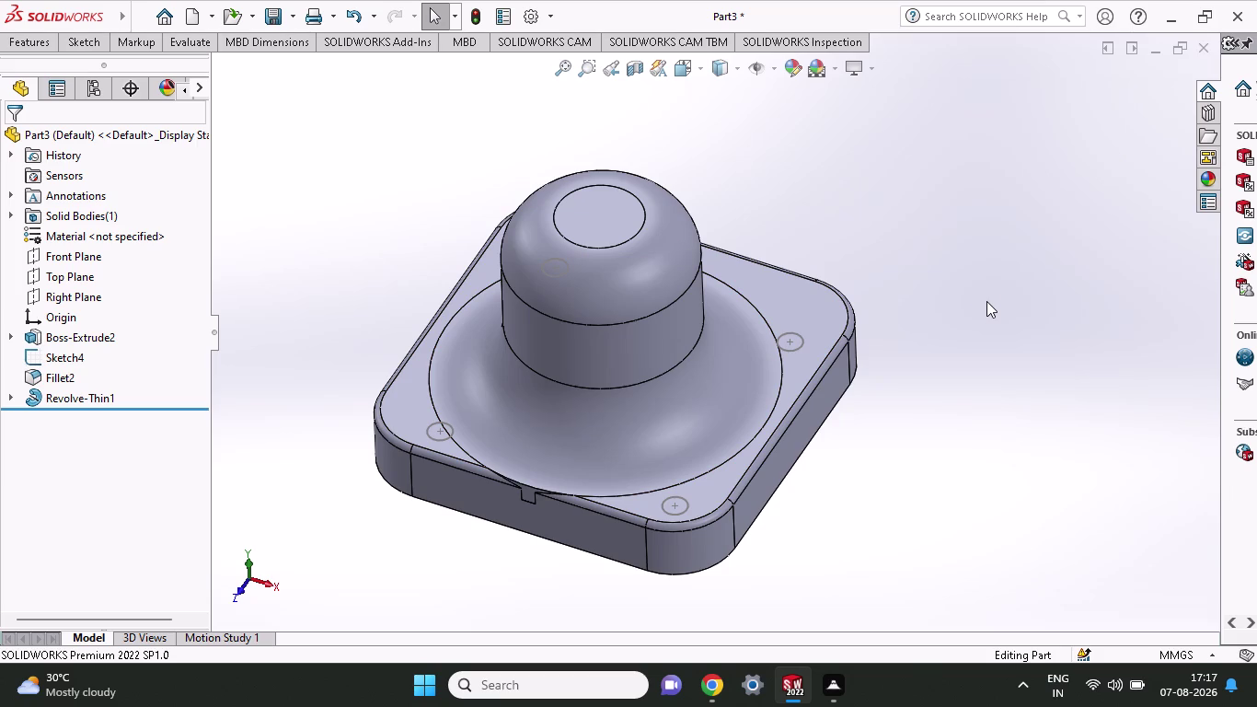
key(ctrl+z)
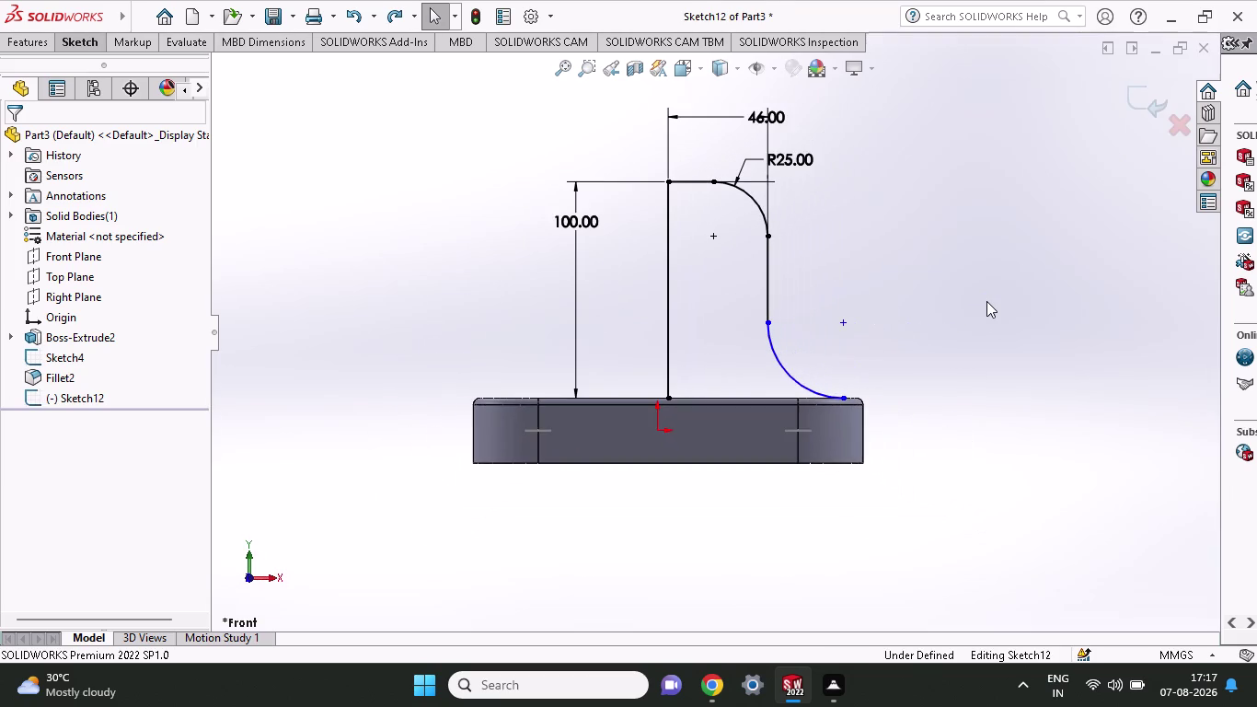
Exit Sketch12 and start a new sketch on the Top Plane.
middle_drag(986, 301, 963, 429)
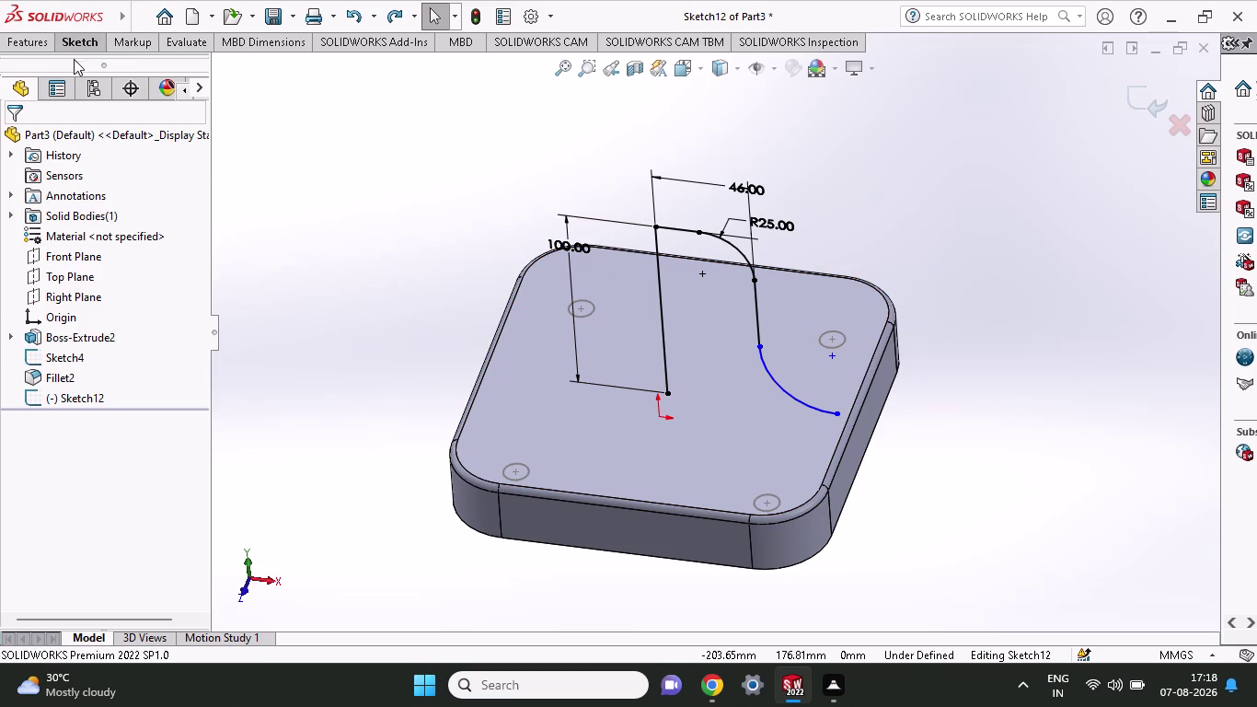
click(72, 279)
click(80, 258)
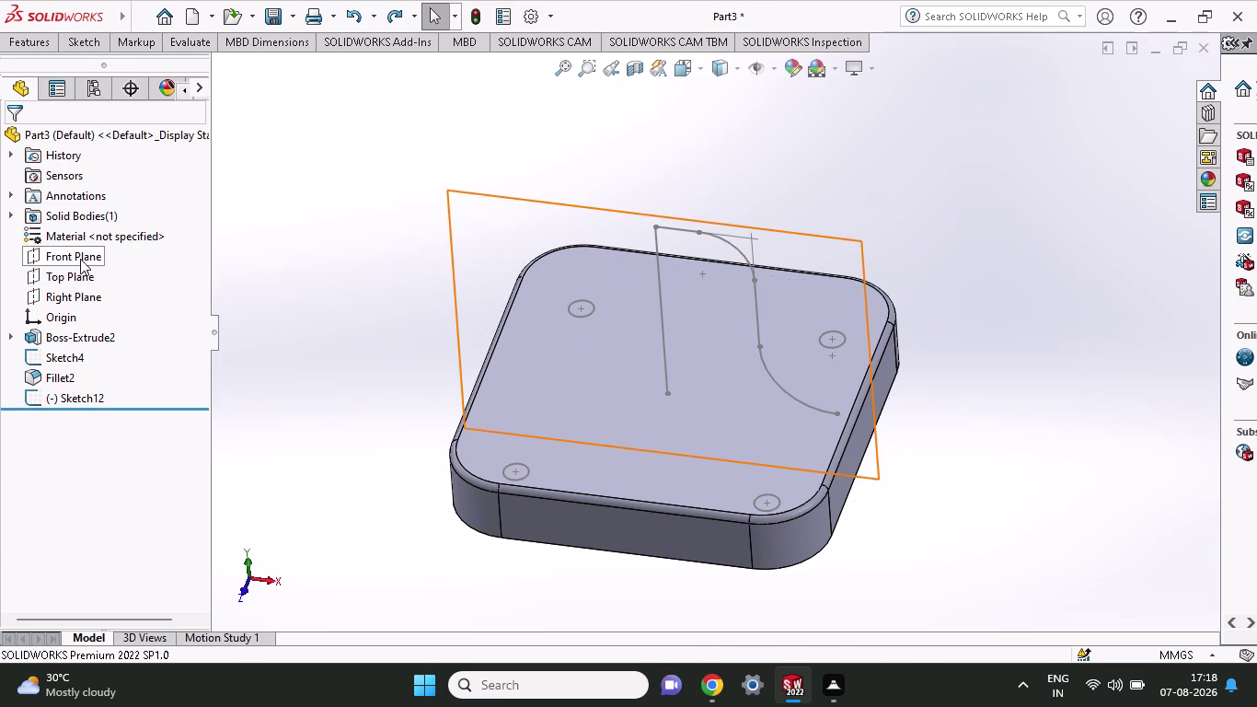
click(97, 48)
click(120, 74)
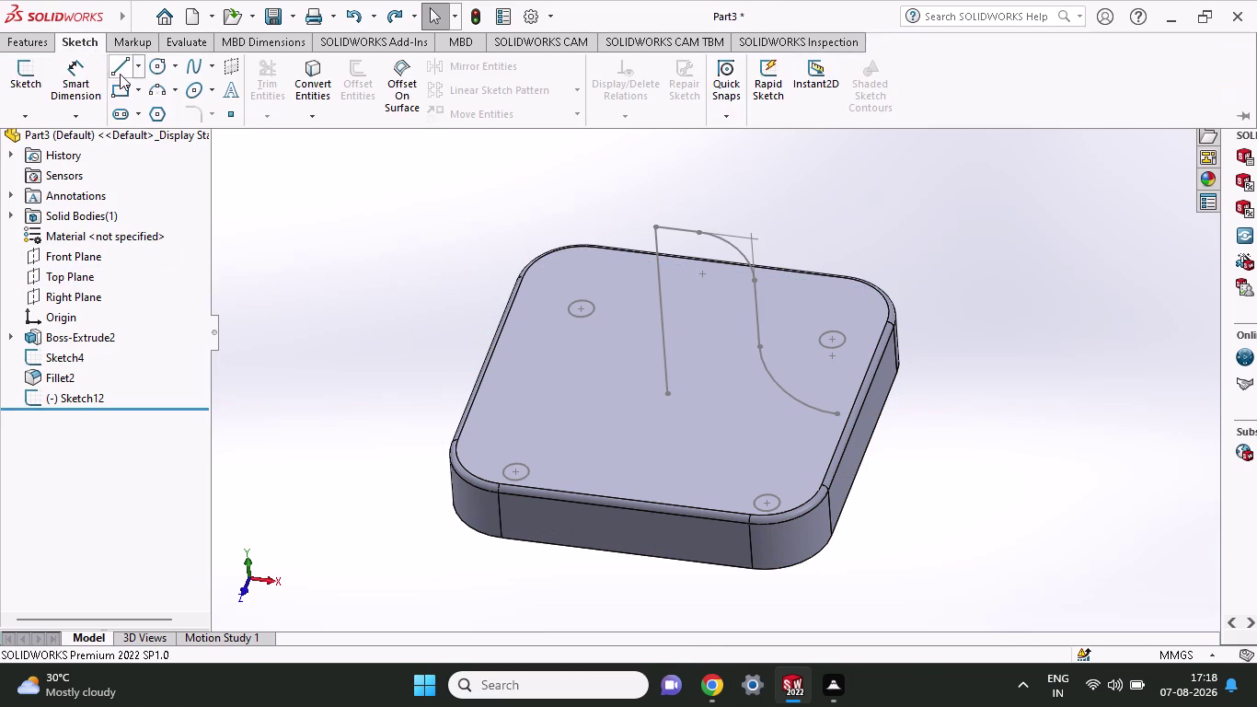
click(21, 84)
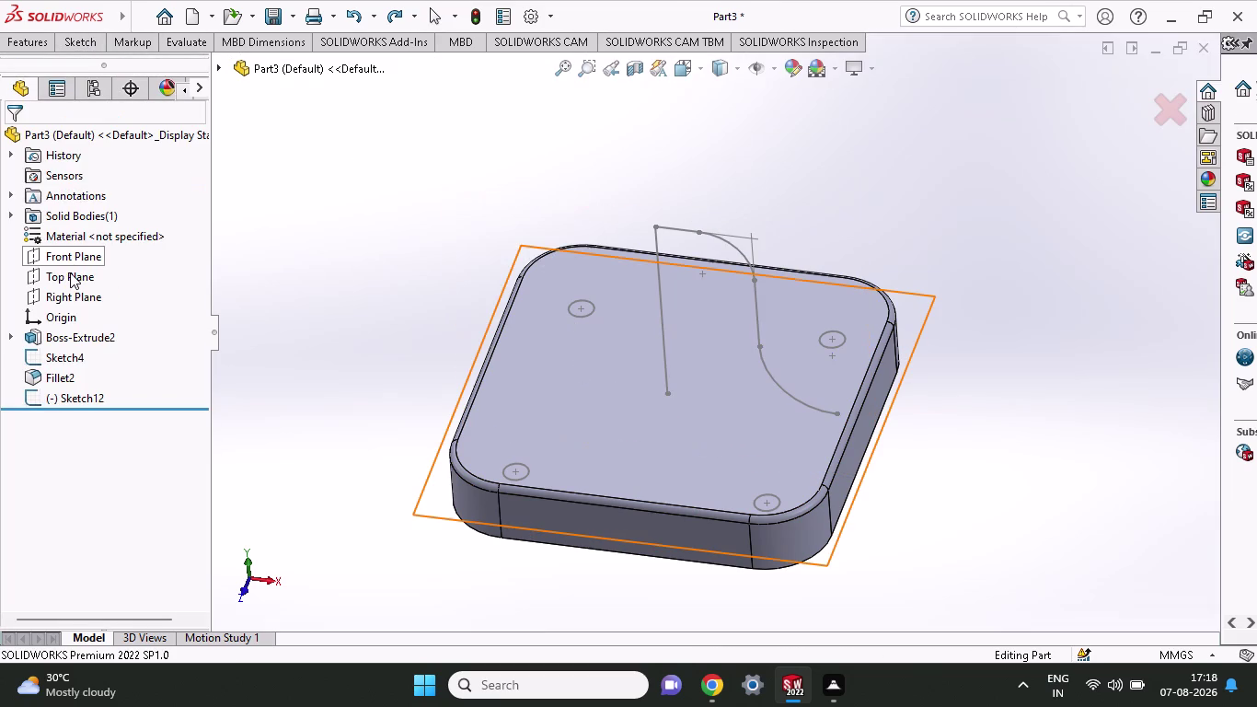
click(70, 274)
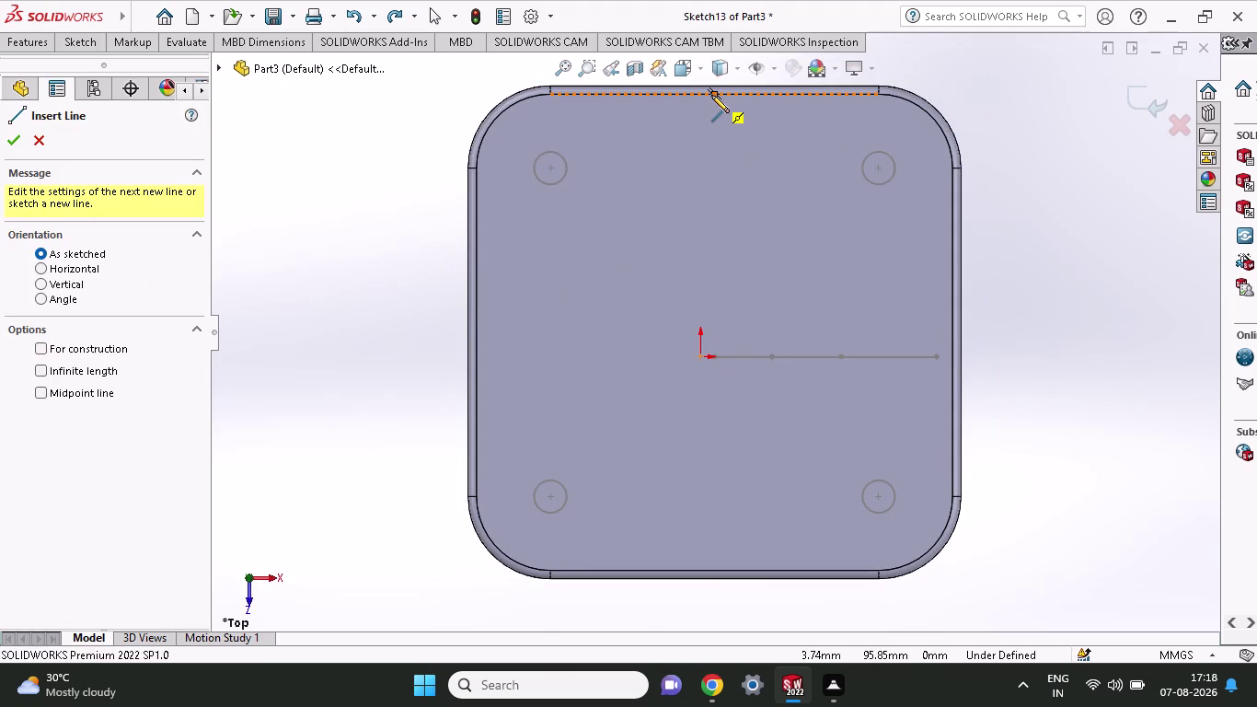
Draw a vertical line through the origin from the plate's top edge to bottom edge.
click(712, 93)
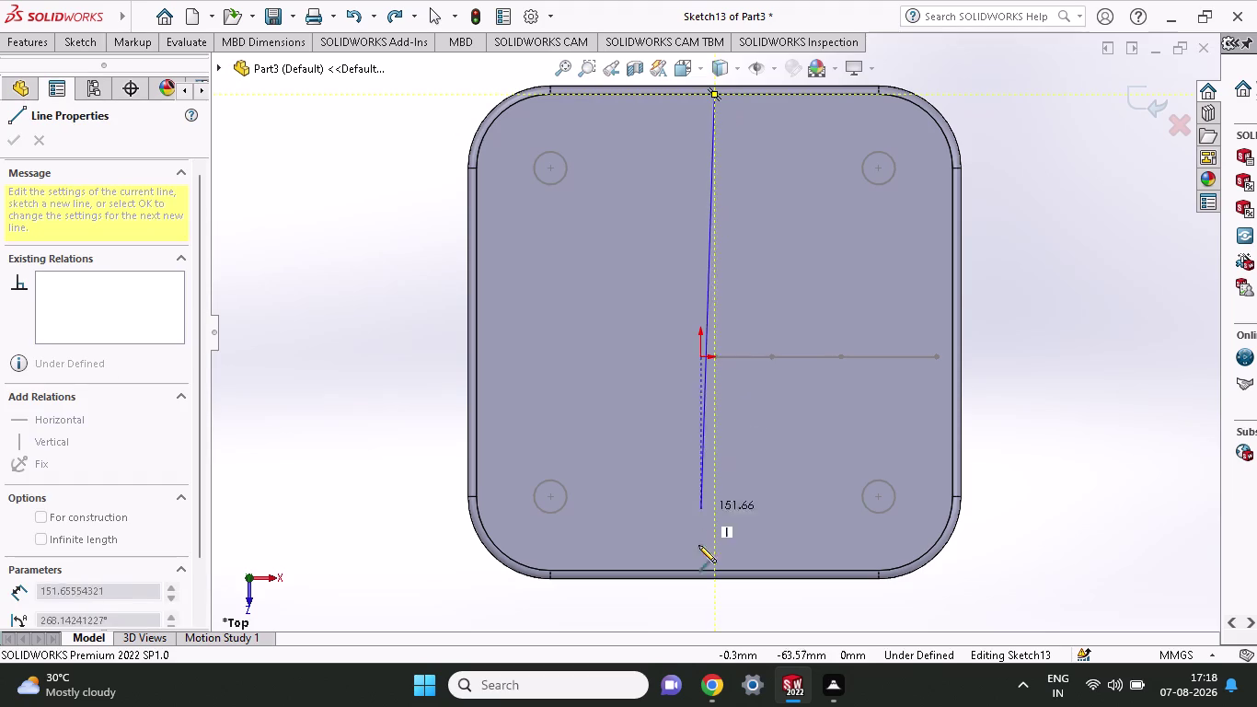
click(719, 569)
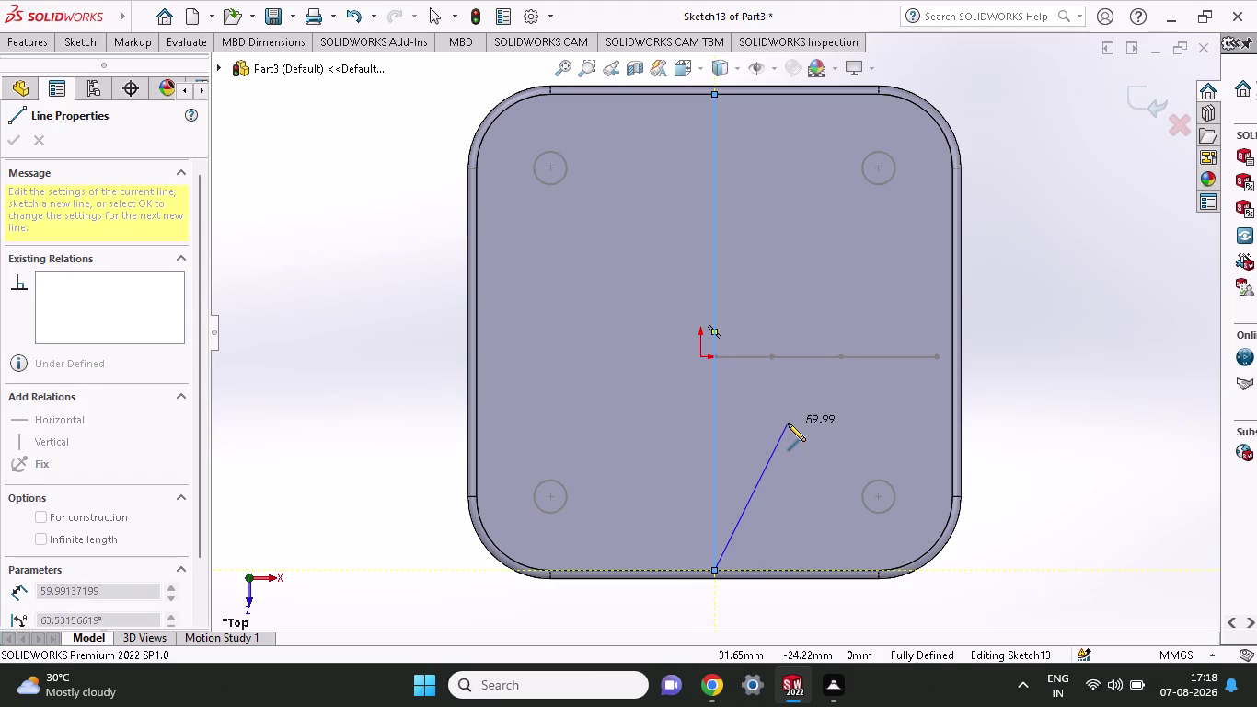
key(Escape)
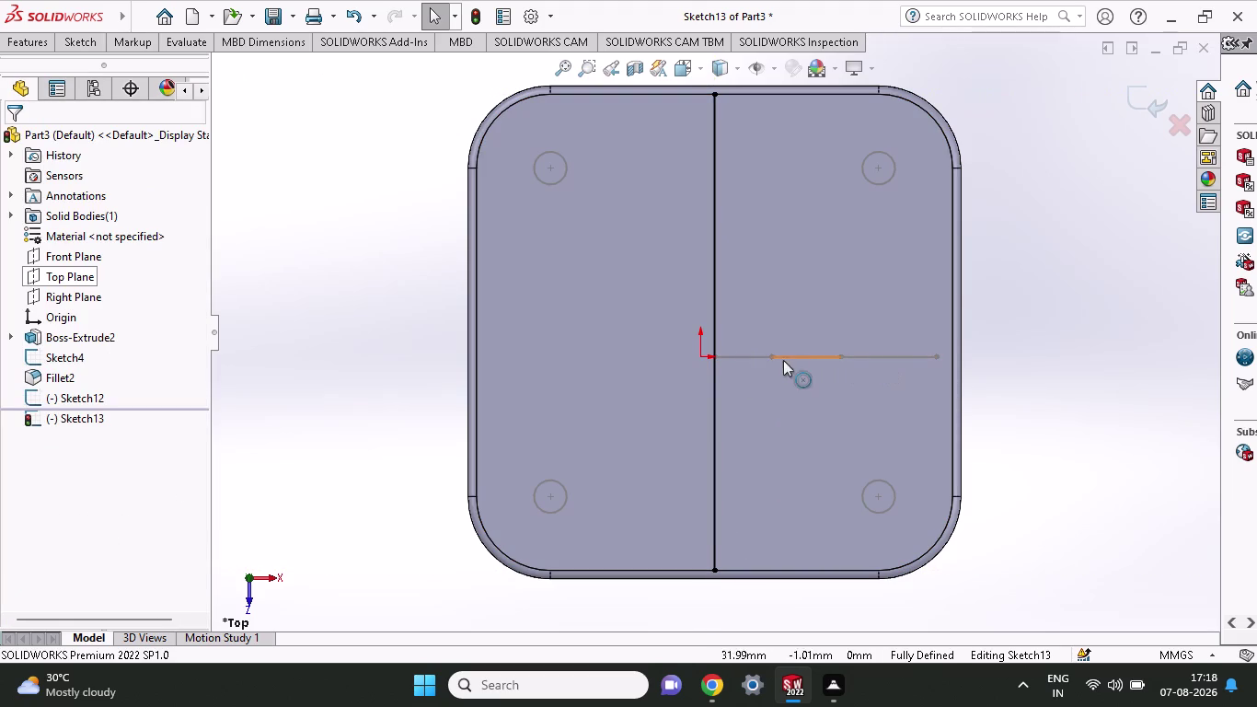
drag(744, 357, 736, 328)
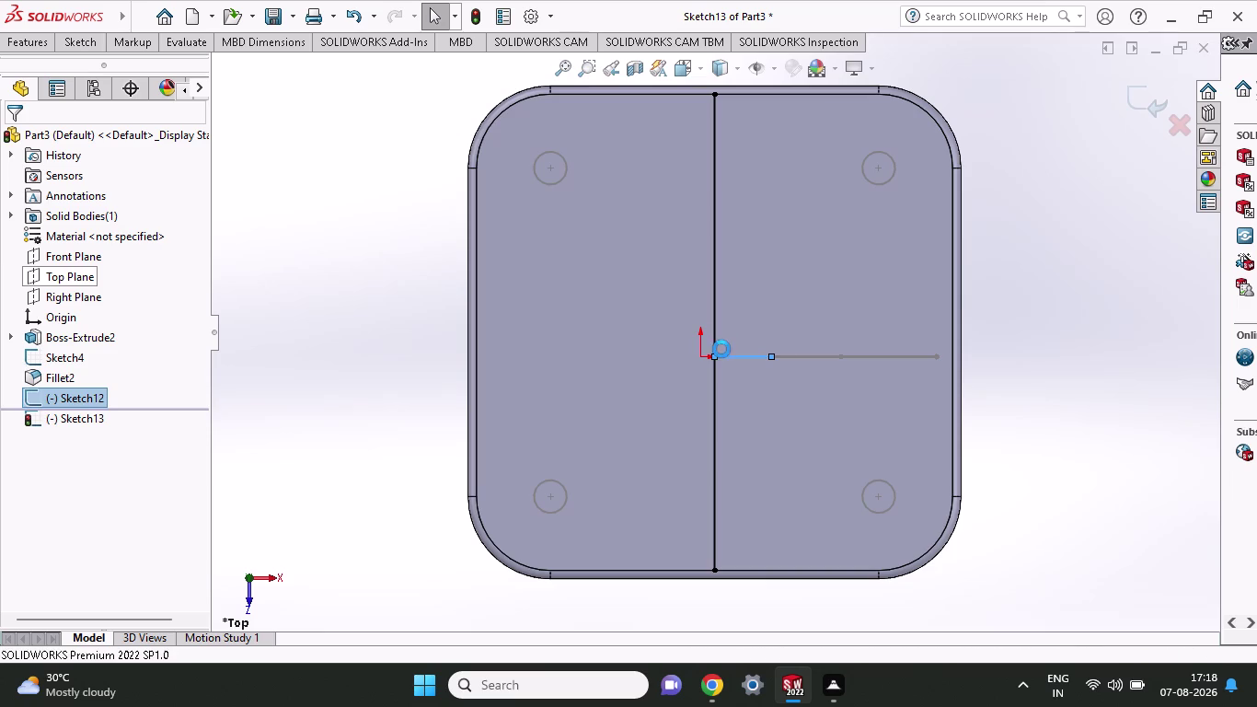
Select and drag the vertical line in Sketch13, then orbit to a tilted view.
key(Escape)
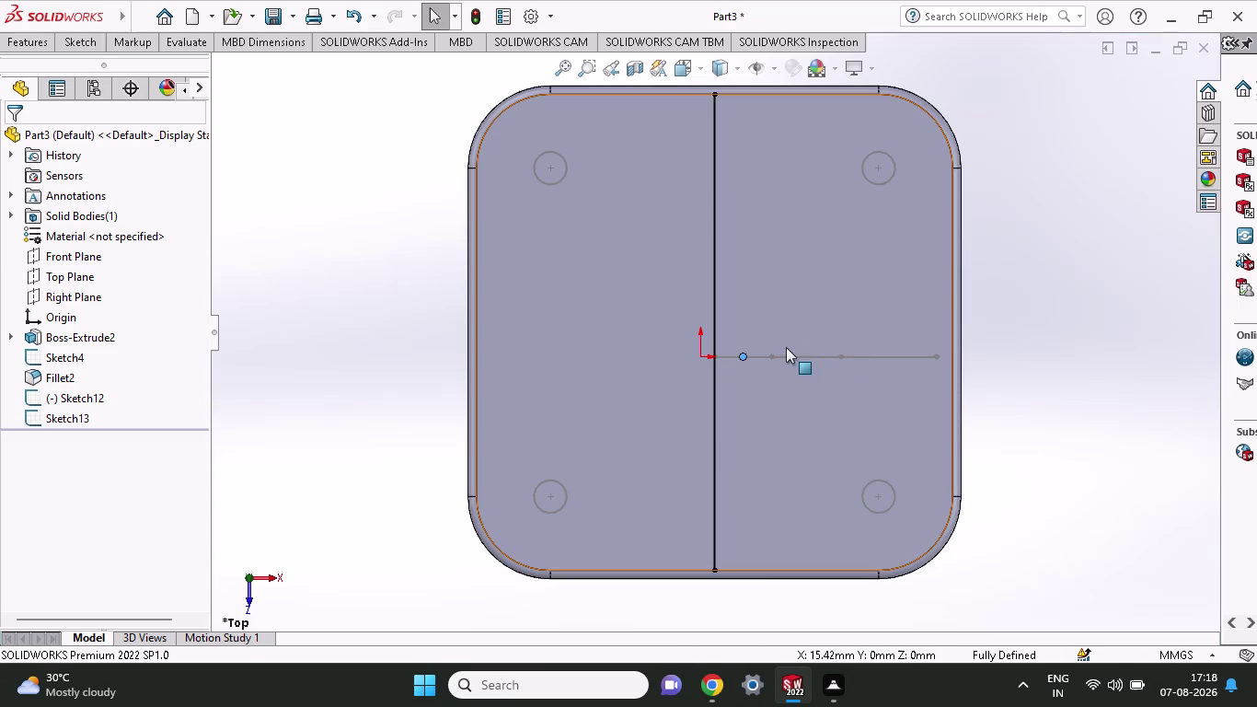
key(Escape)
key(Escape)
click(1098, 248)
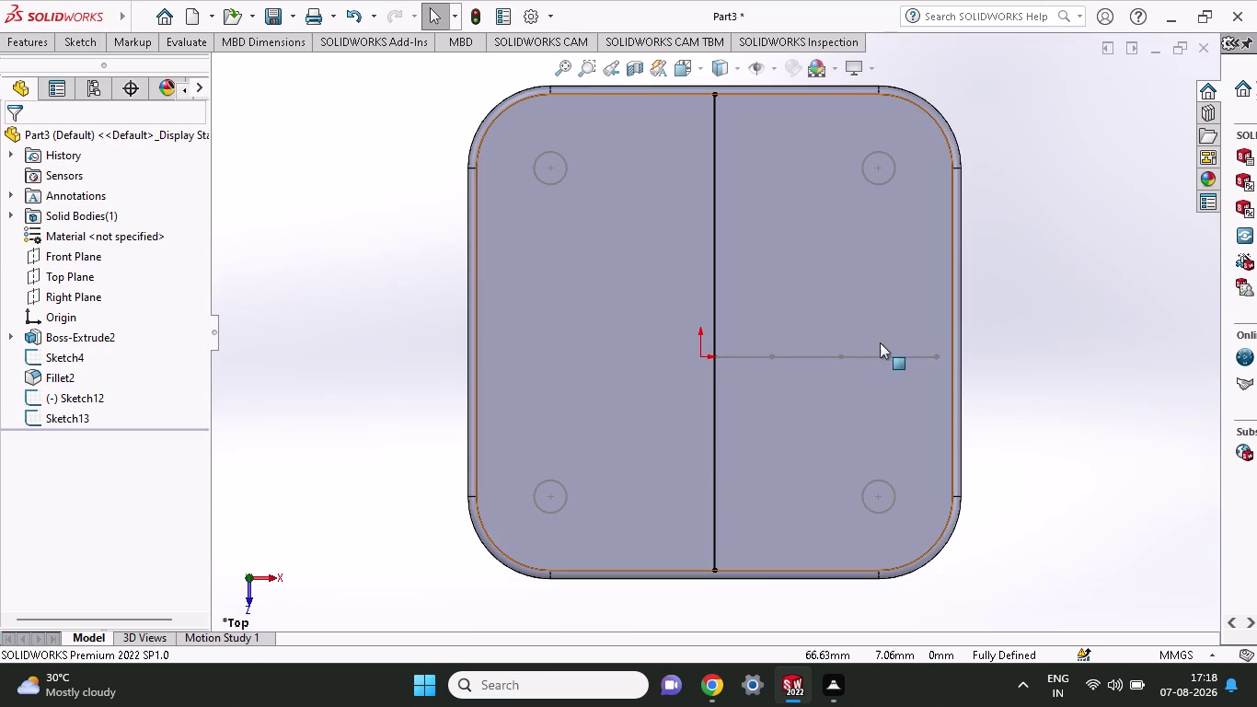
drag(735, 352, 735, 313)
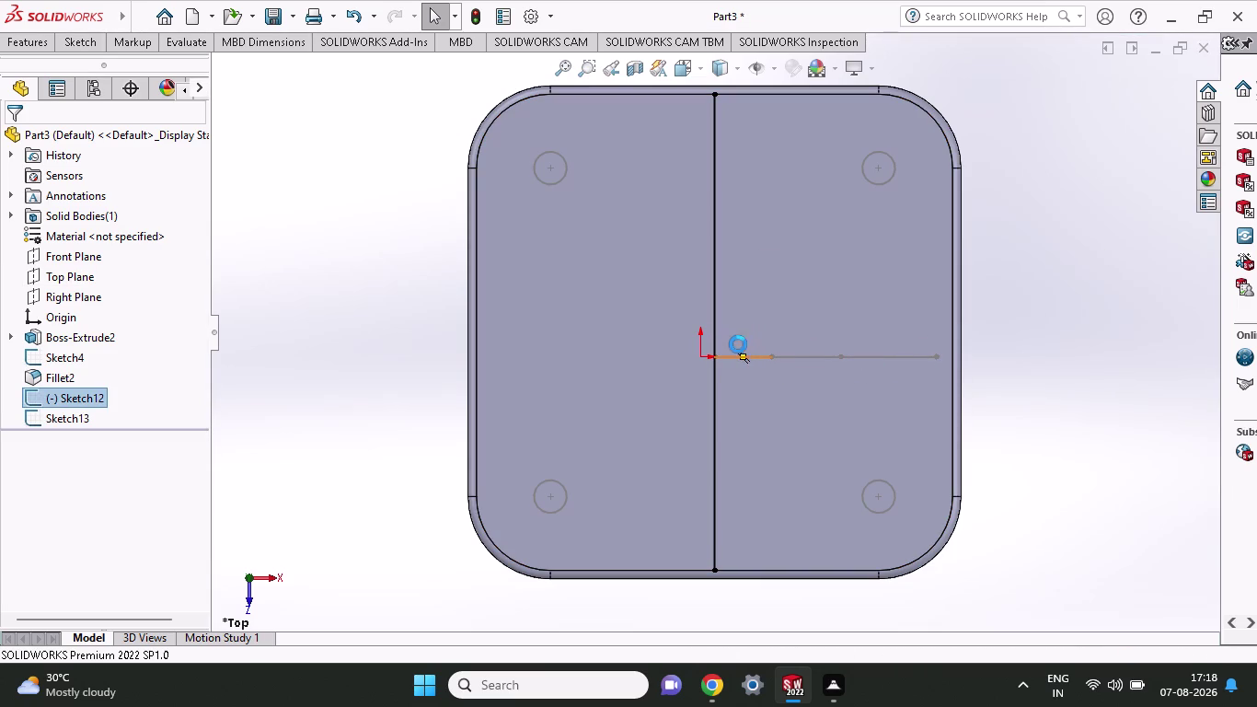
click(741, 357)
drag(740, 355, 752, 308)
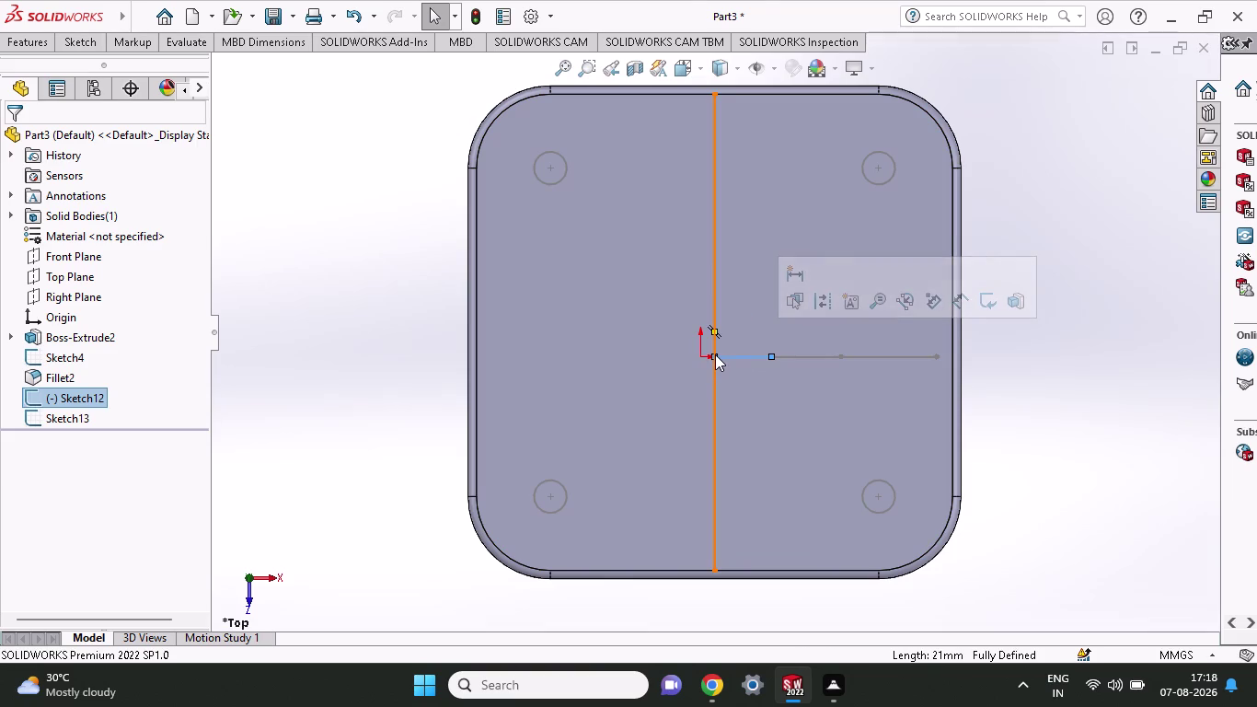
drag(715, 354, 716, 328)
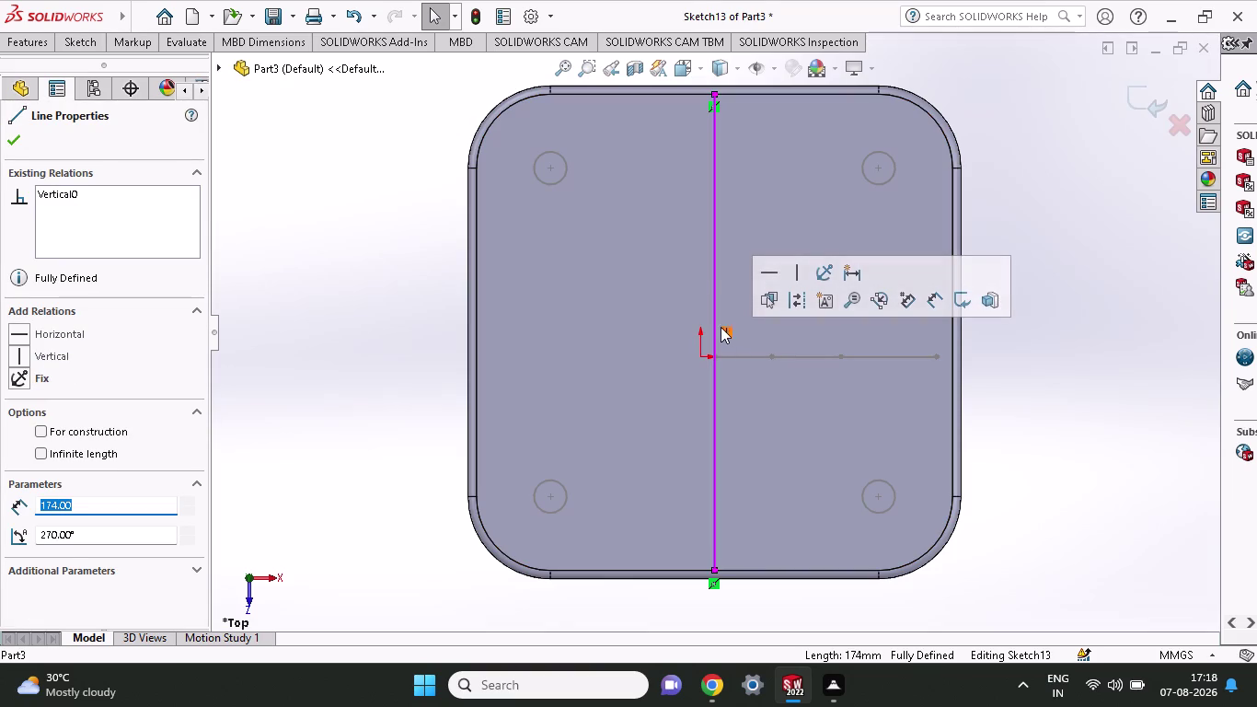
middle_drag(738, 425, 755, 297)
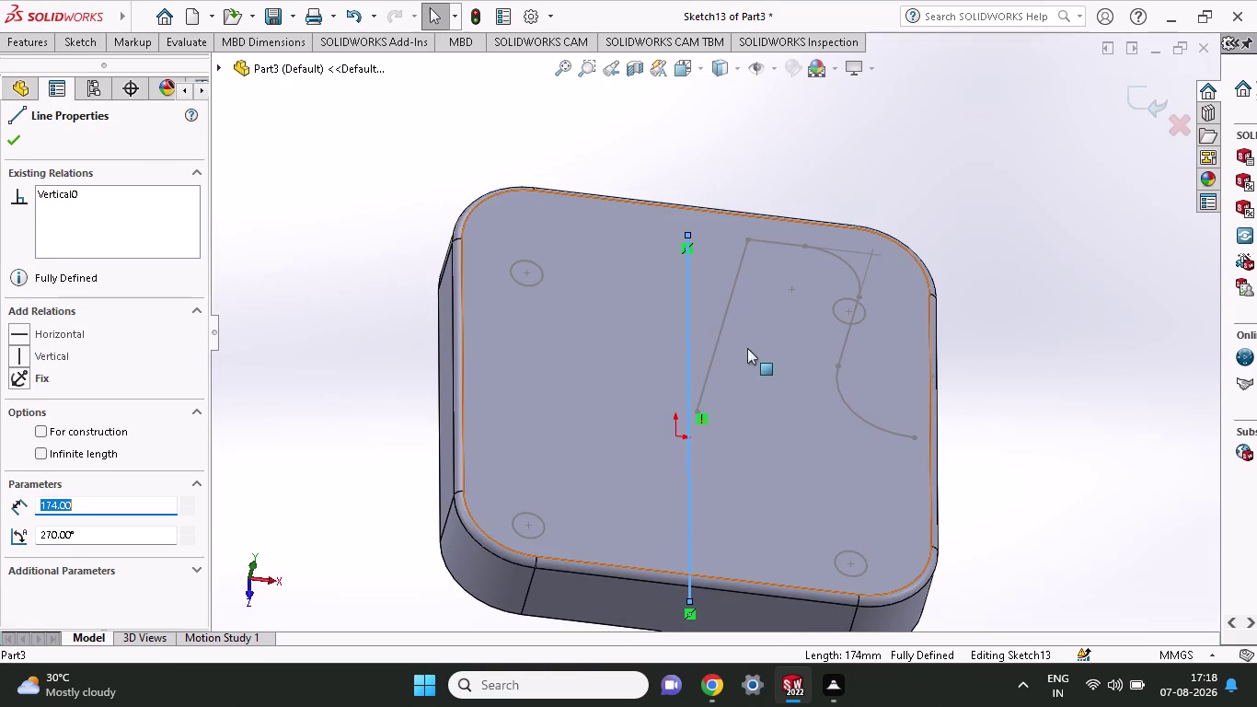
scroll(down, 3)
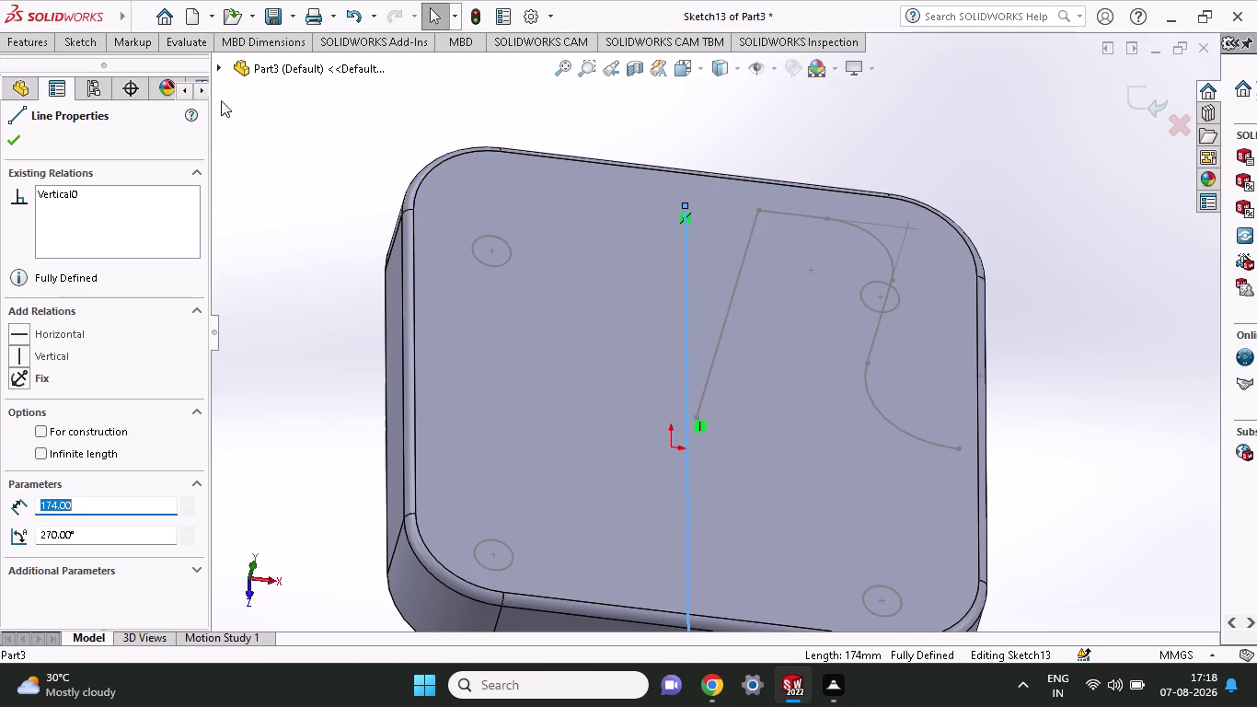
Draw a slanted line from the origin toward the plate's top edge and close Sketch13.
click(64, 32)
click(111, 66)
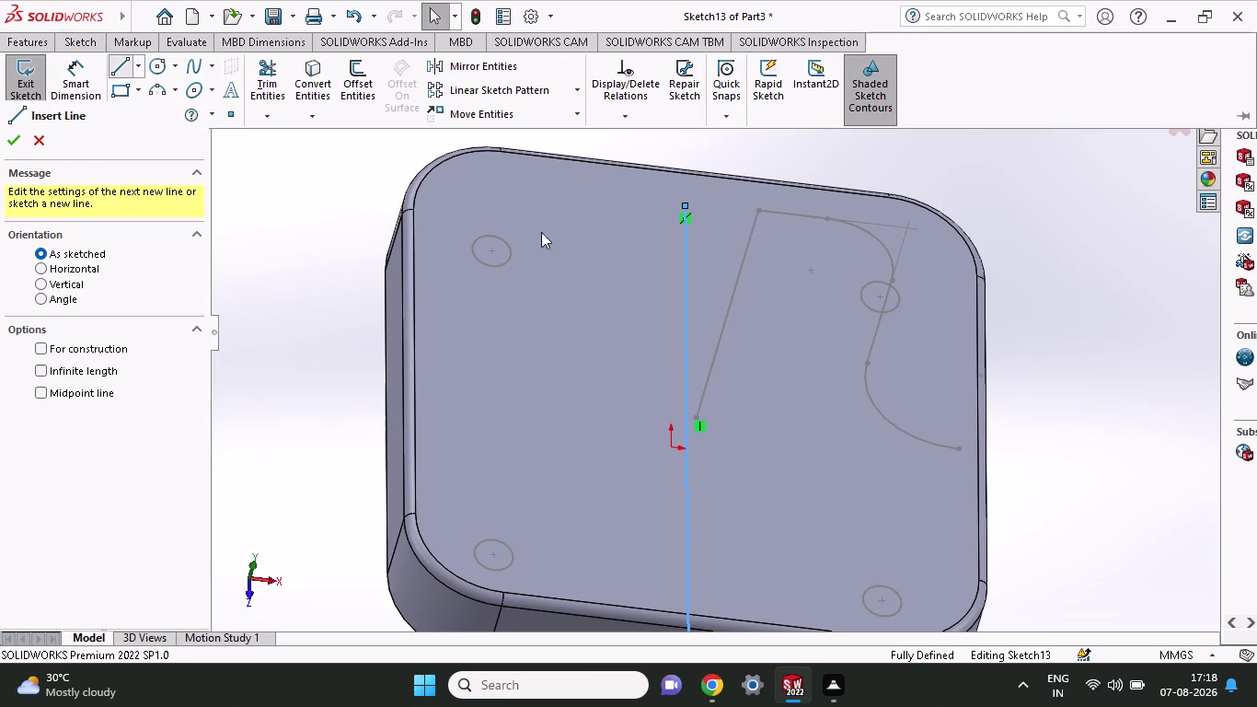
click(686, 425)
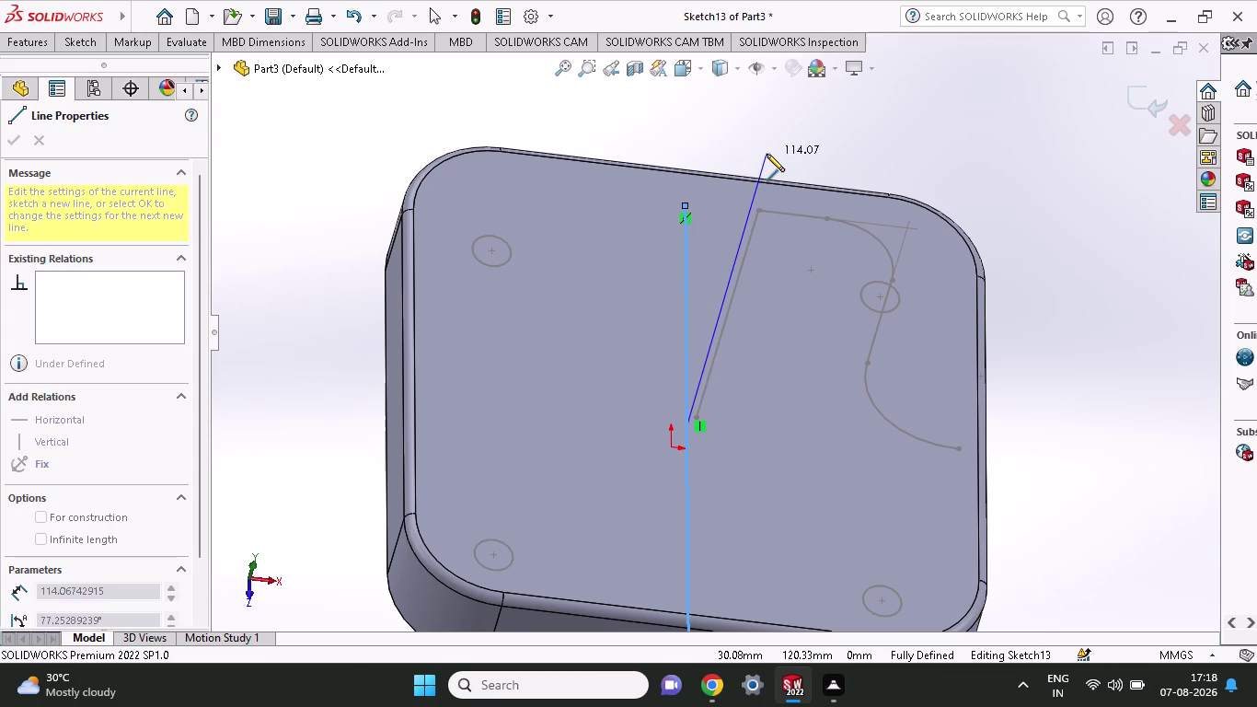
click(766, 154)
key(Escape)
scroll(down, 3)
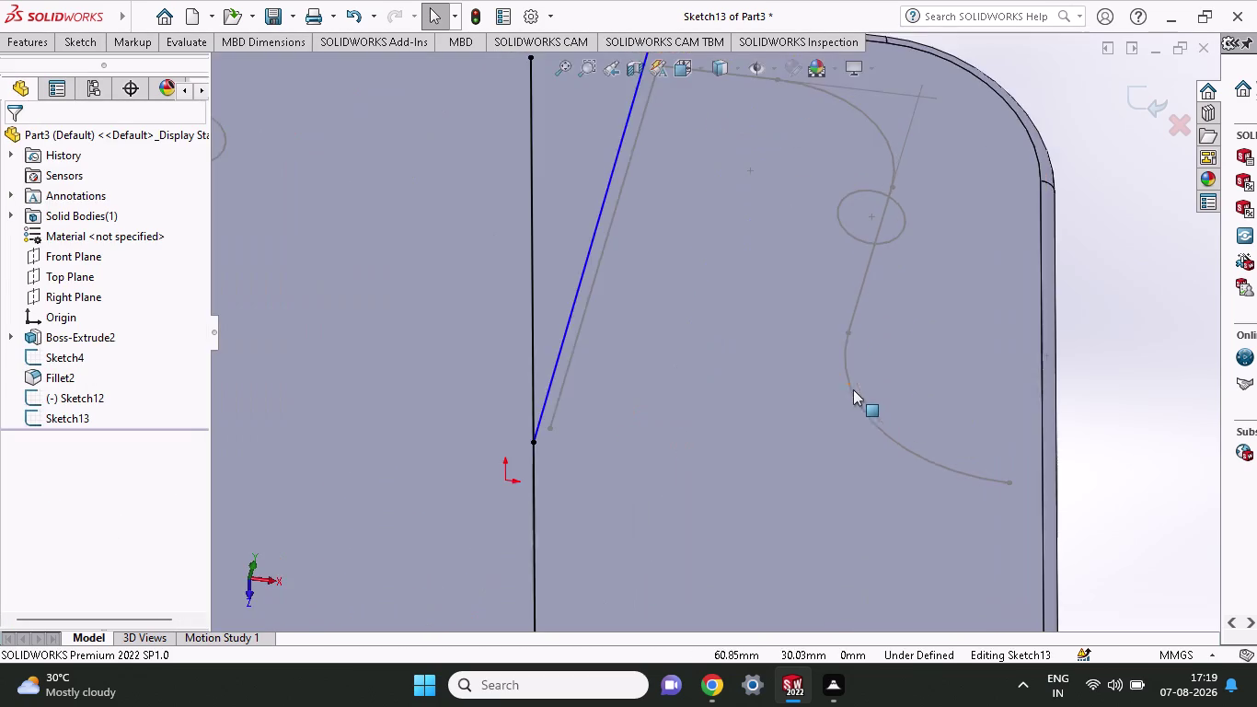
scroll(up, 3)
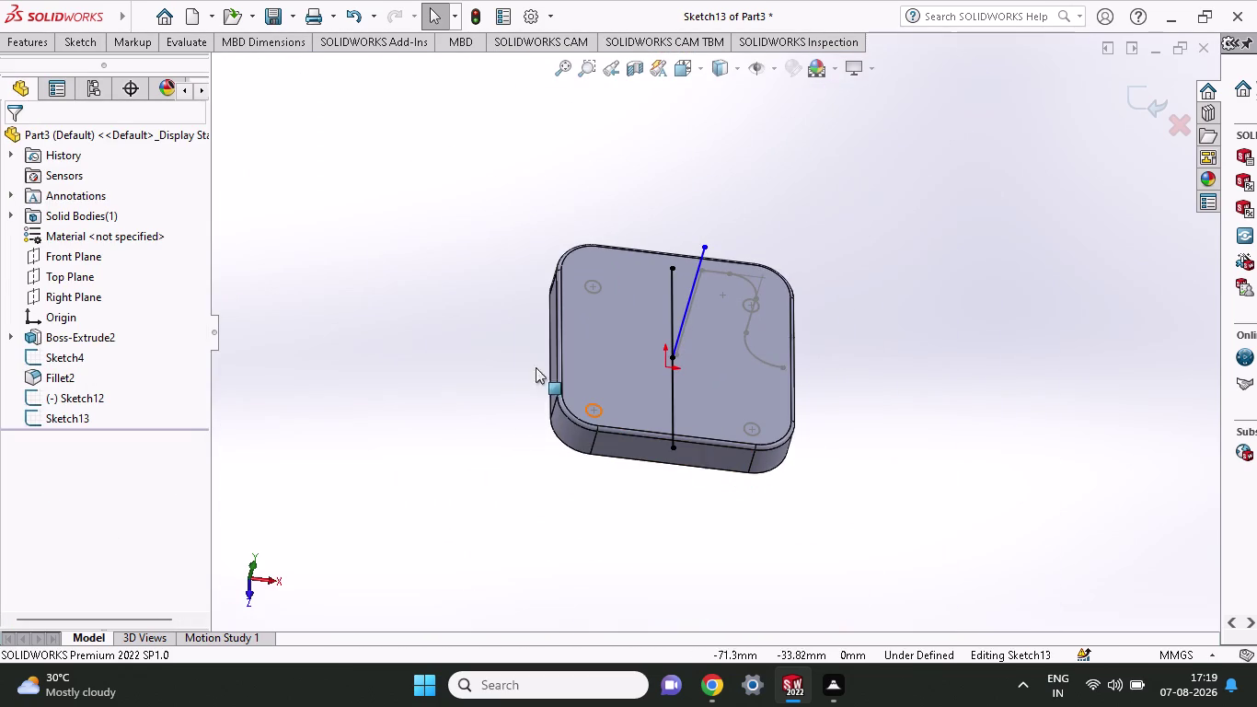
click(72, 258)
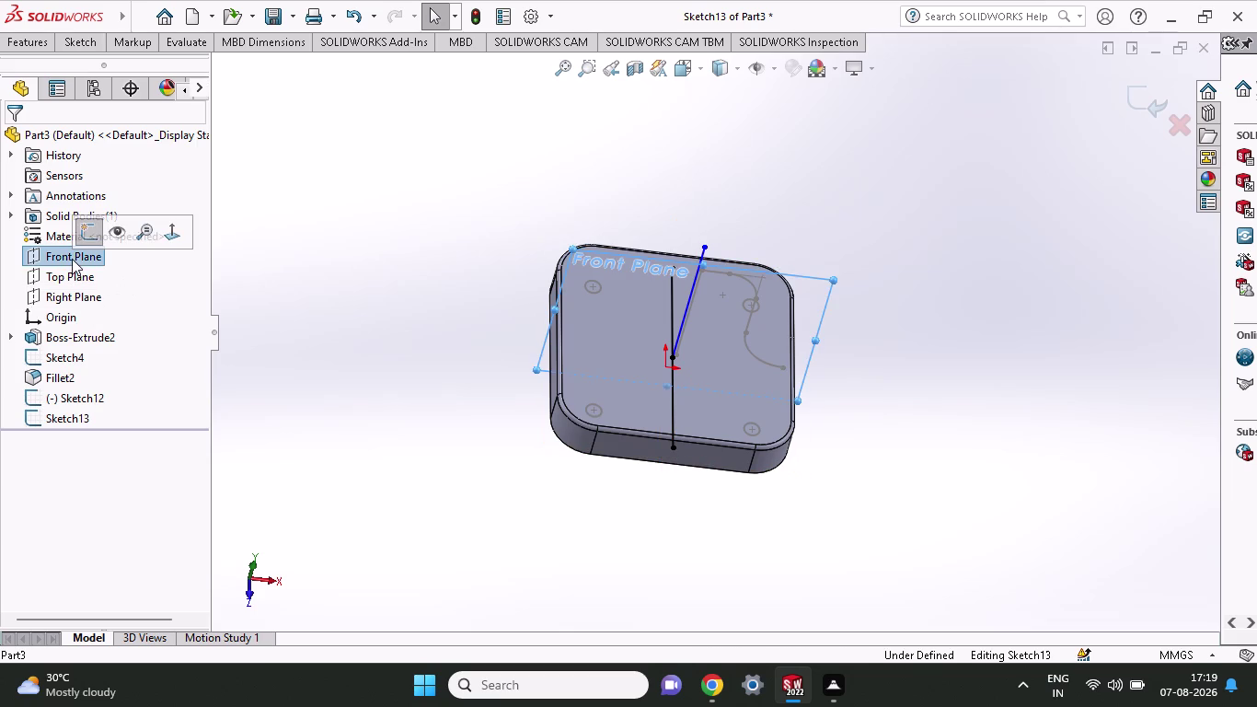
click(90, 223)
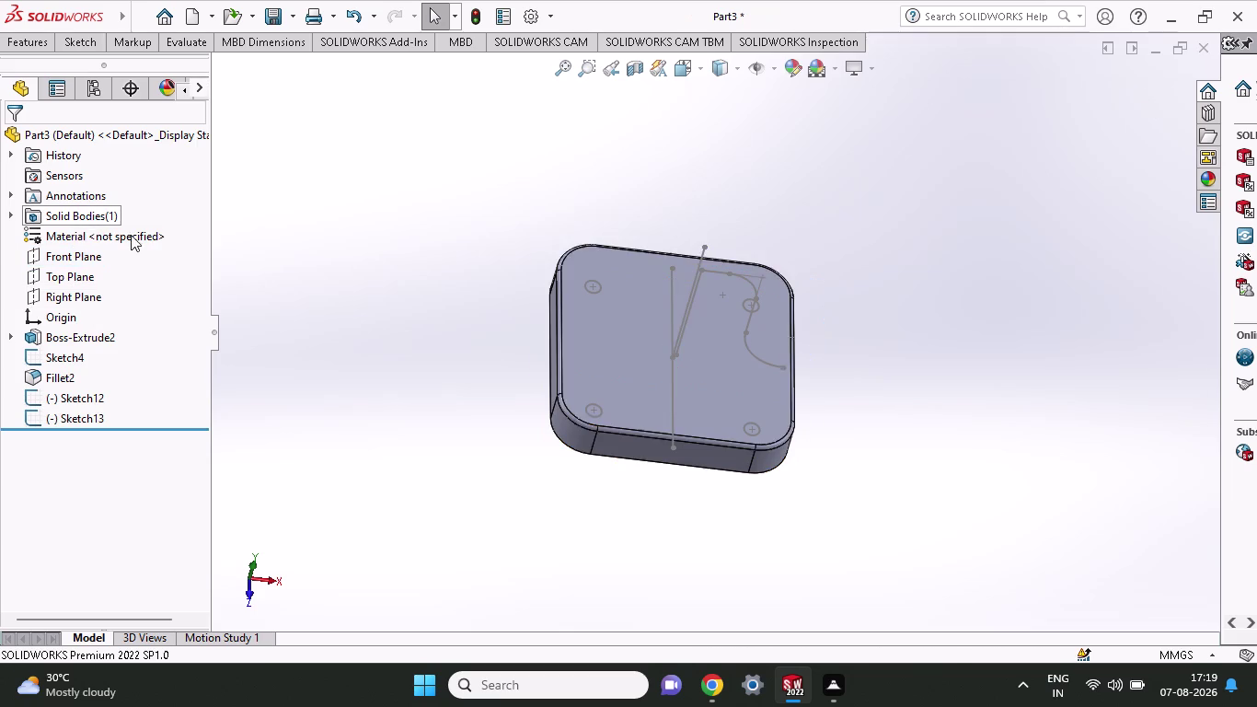
click(70, 42)
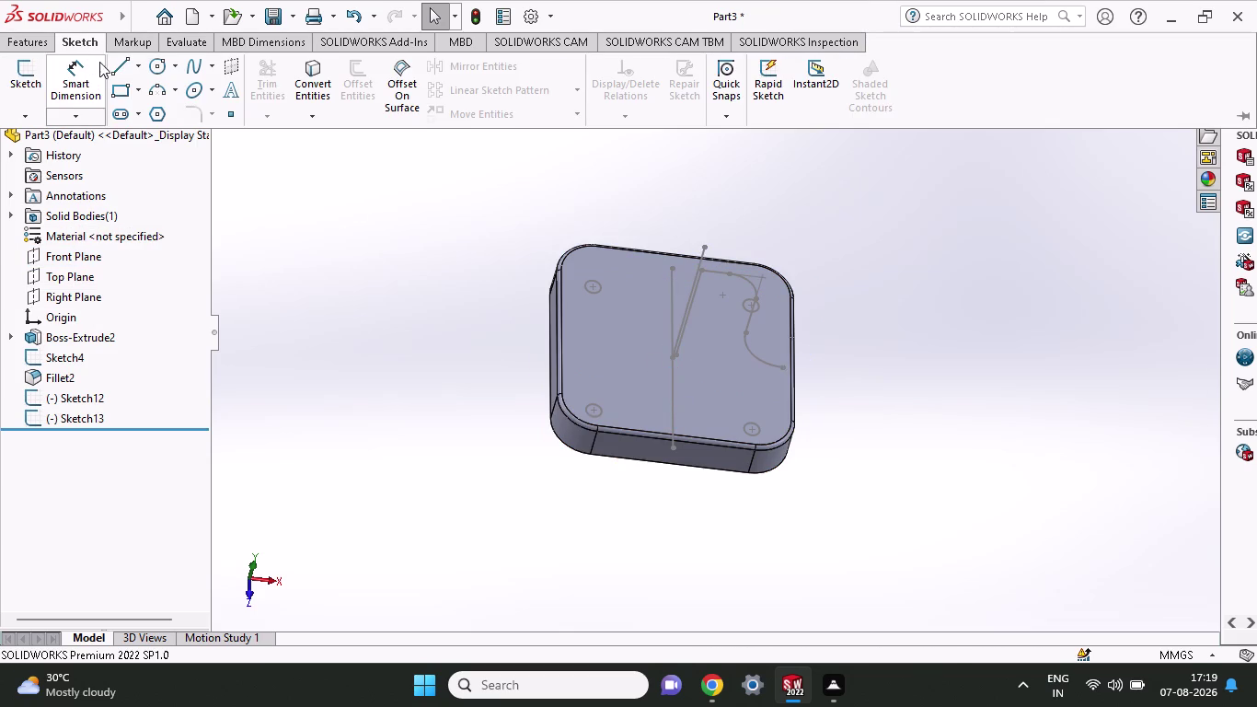
Start a new sketch on the Front Plane and orbit around the knob profile.
click(106, 63)
click(111, 68)
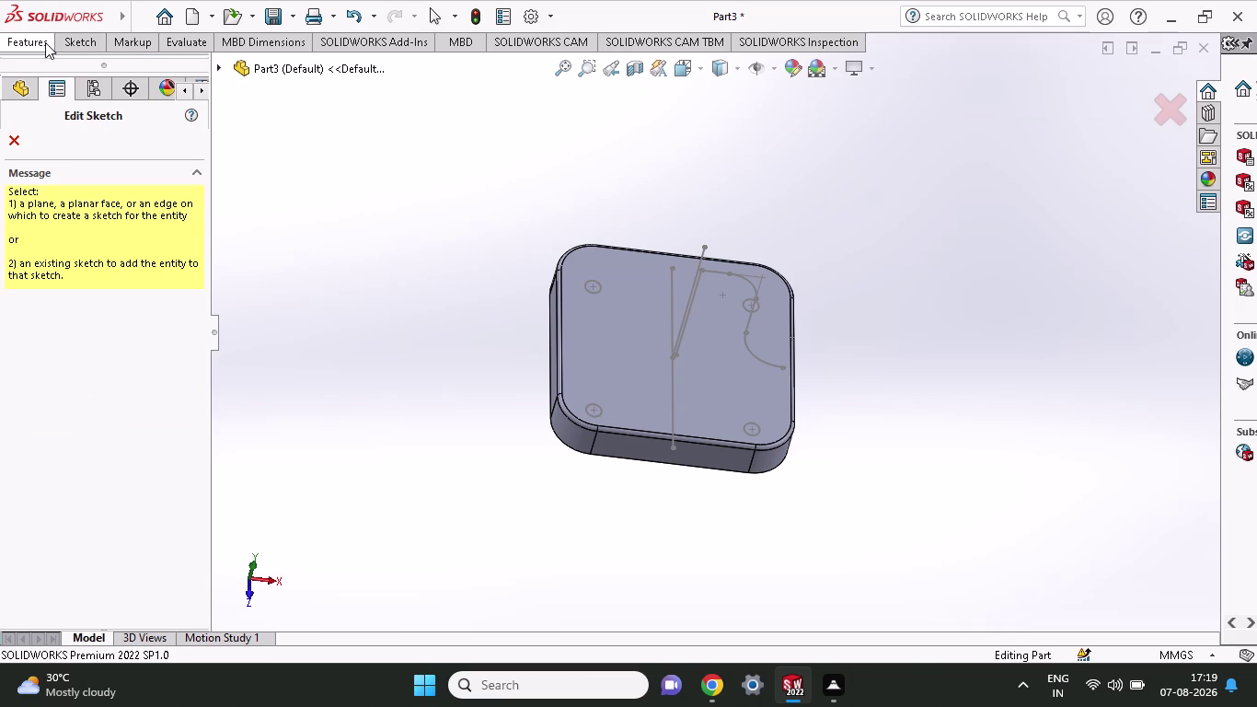
click(45, 42)
click(82, 42)
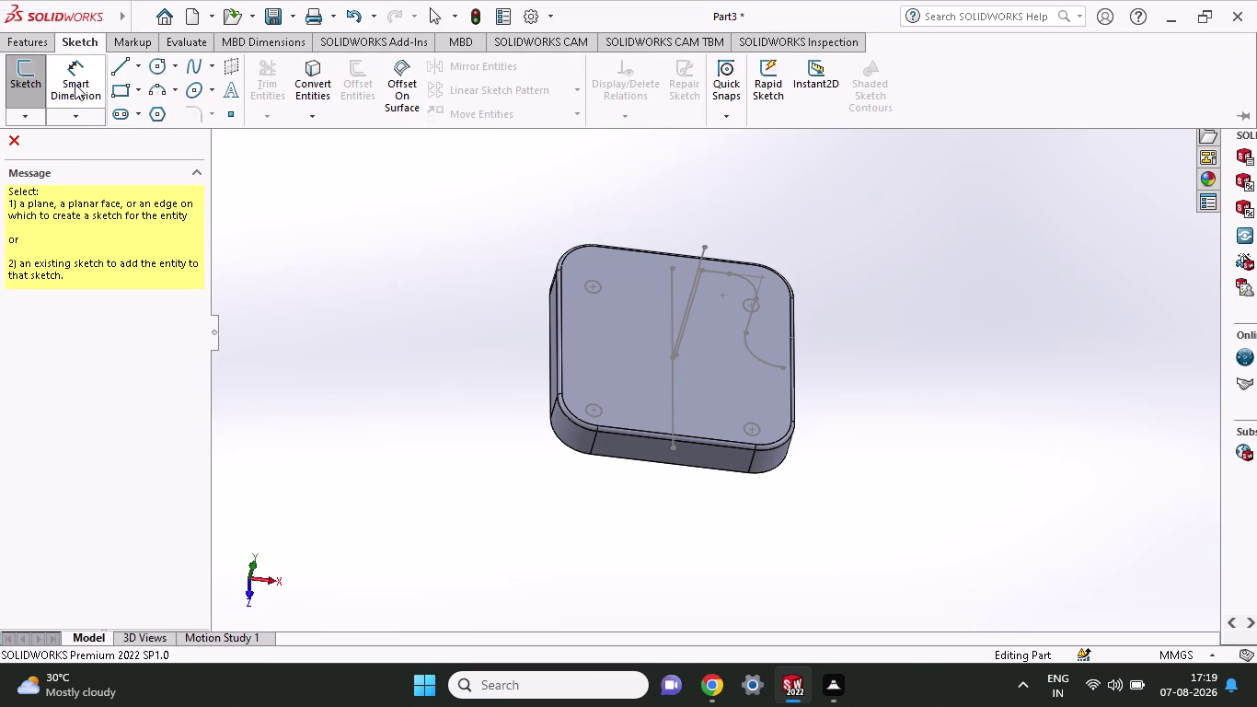
click(121, 71)
click(23, 87)
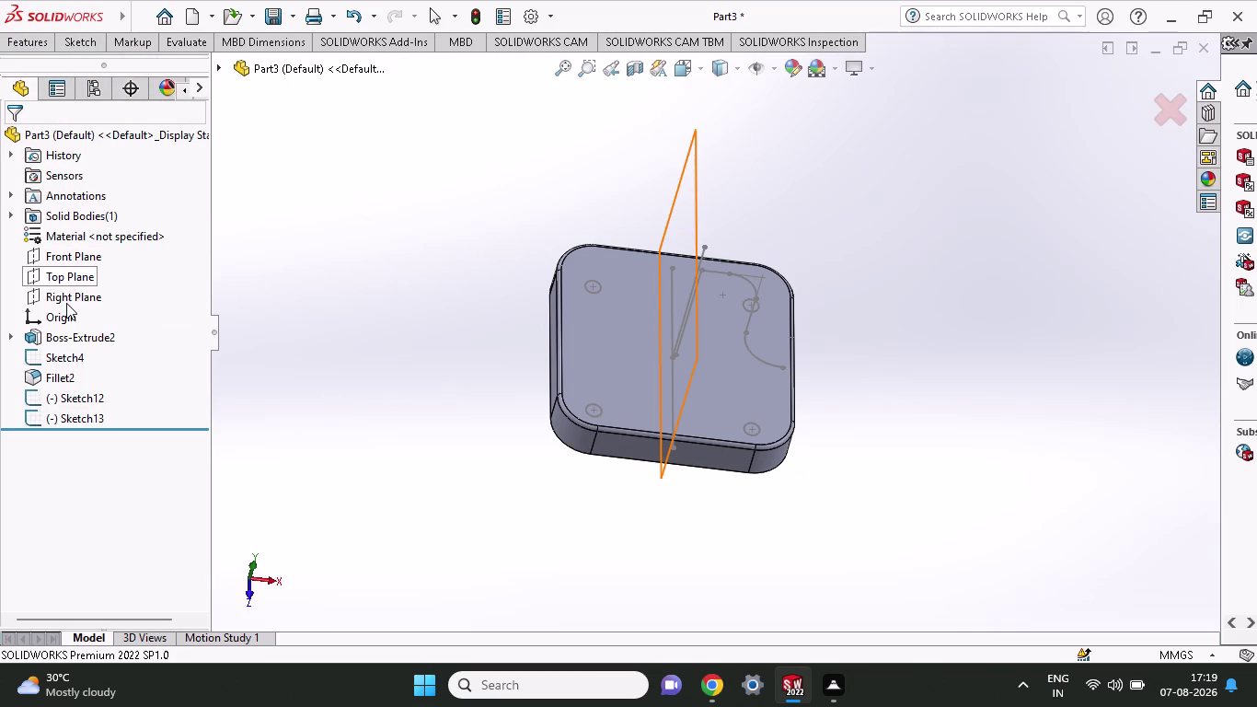
click(64, 261)
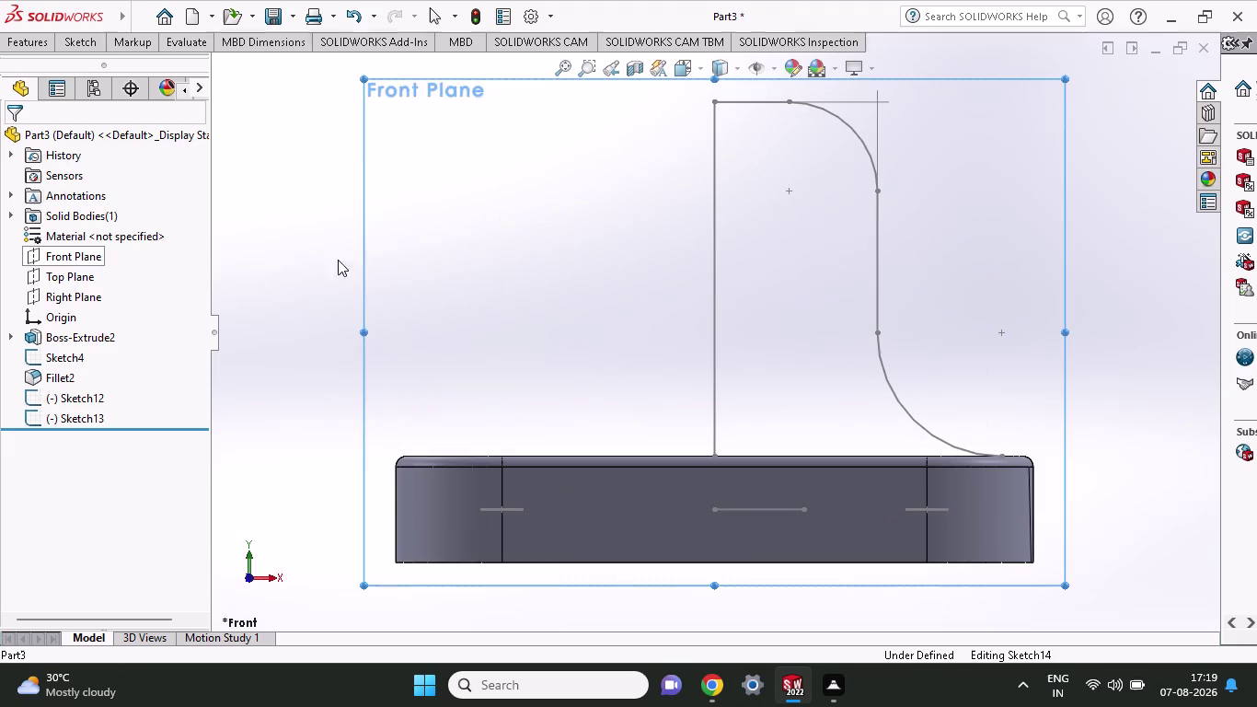
scroll(down, 3)
scroll(up, 3)
scroll(down, 3)
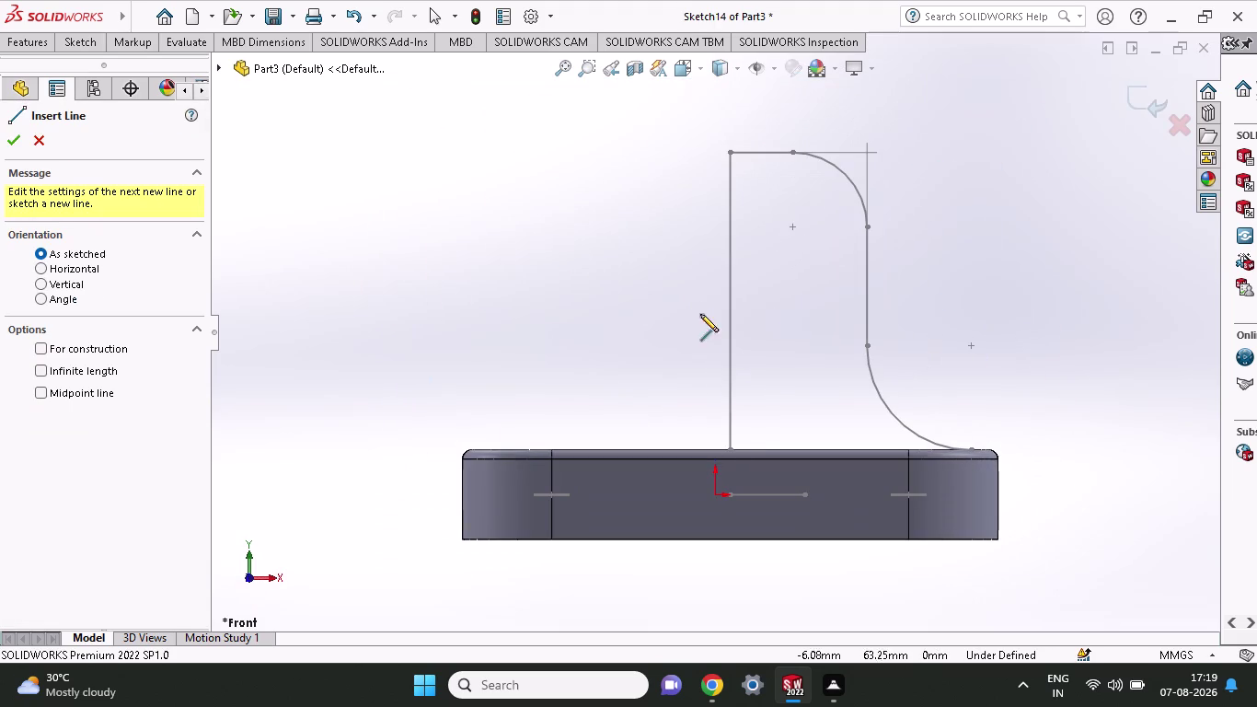
middle_drag(773, 365, 774, 368)
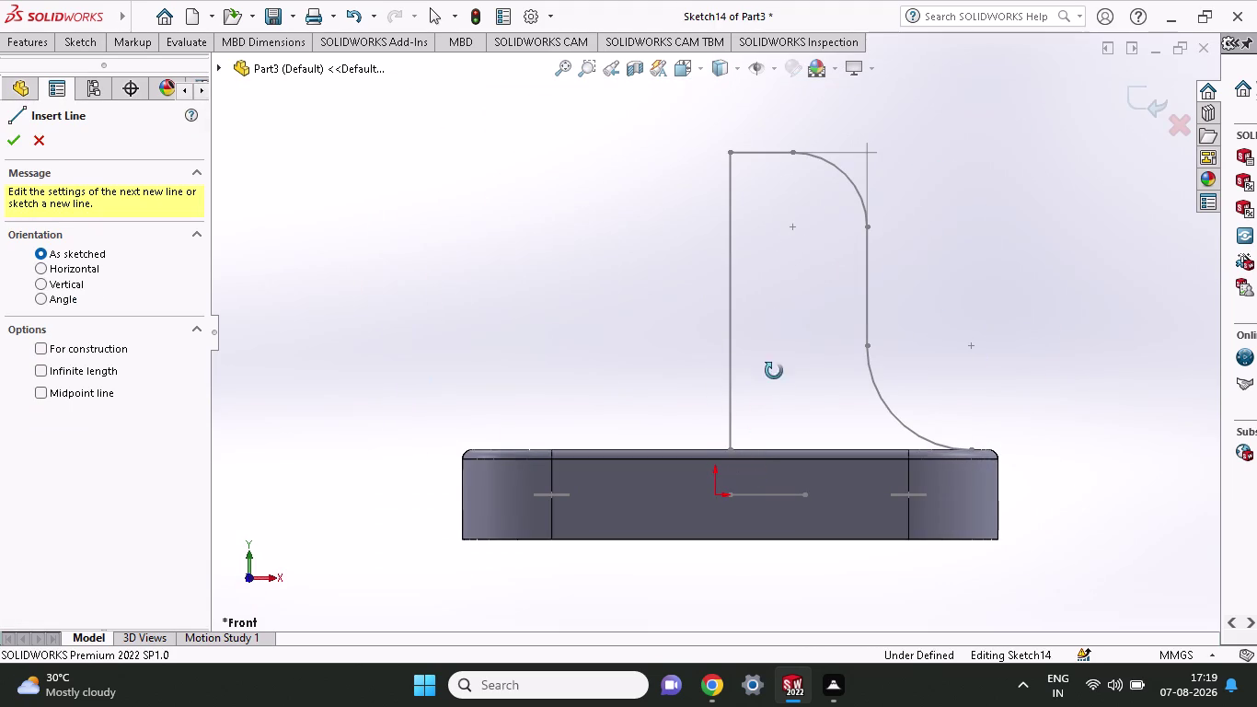
middle_drag(774, 368, 789, 538)
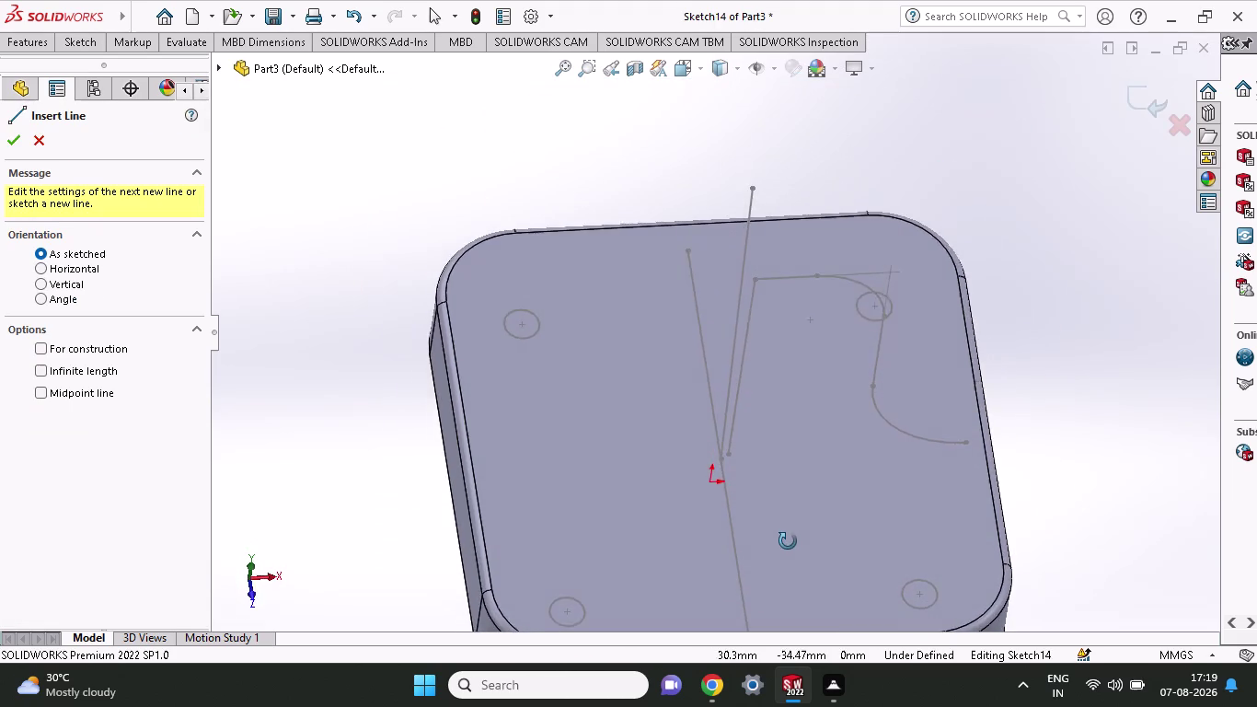
middle_drag(788, 537, 783, 379)
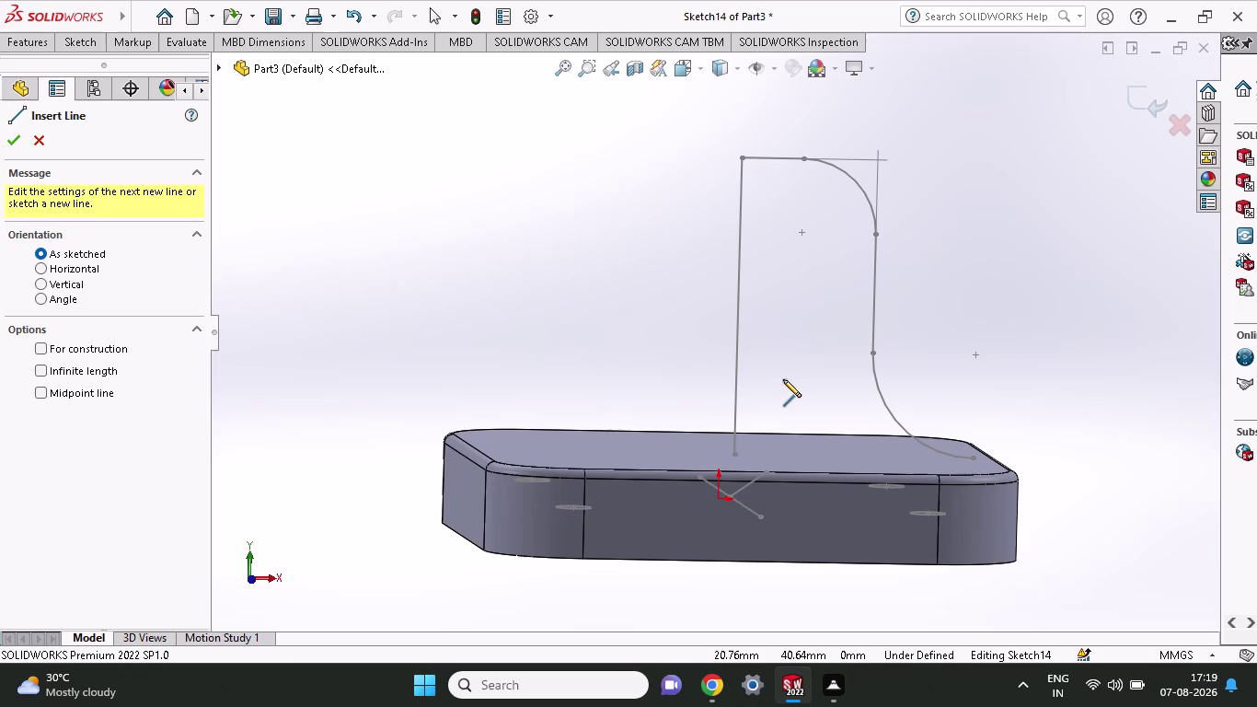
Undo repeatedly, removing Fillet2, Sketch12 and Sketch13 back to Sketch4.
key(ctrl+z)
key(ctrl+z)
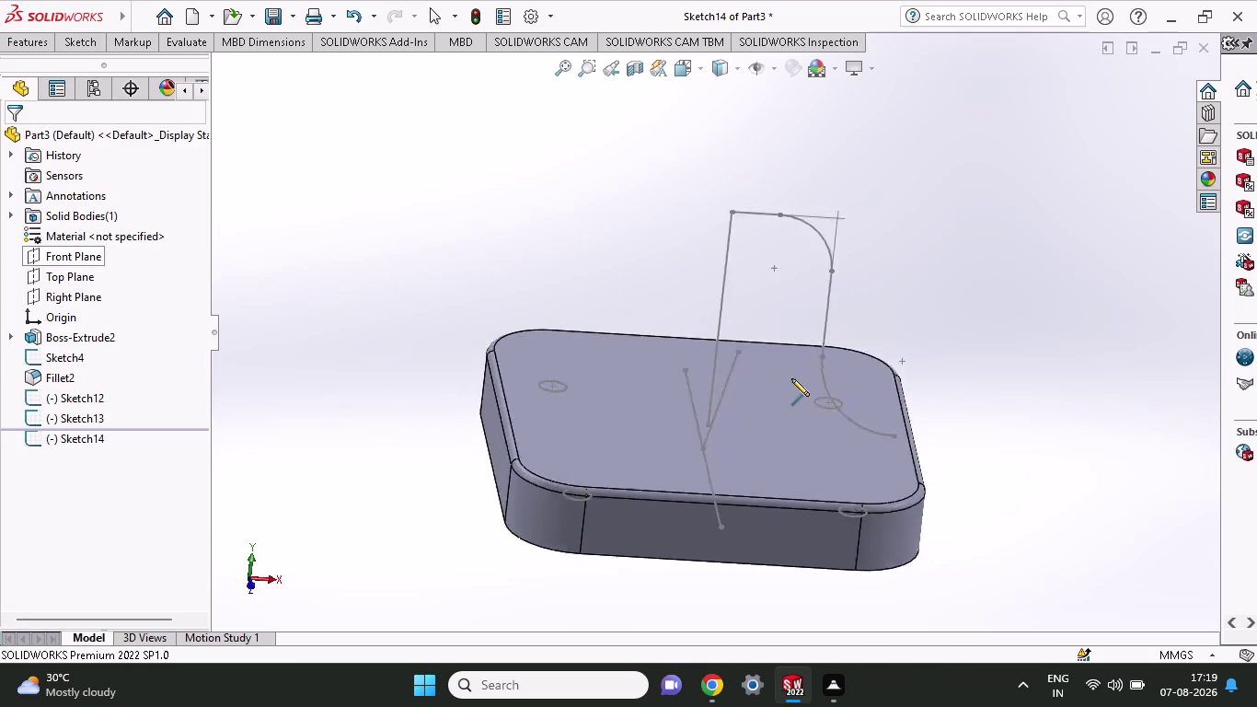
key(ctrl+z)
key(ctrl+z)
key(ctrl+z)
key(ctrl+z)
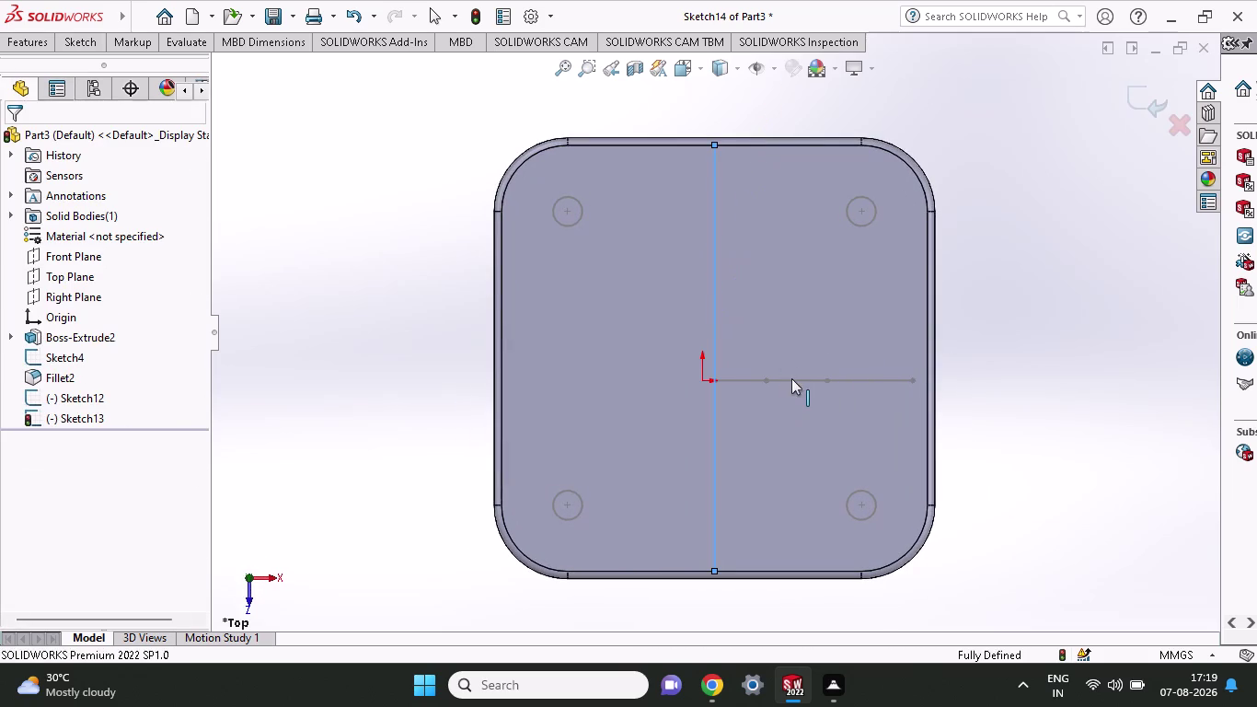
key(ctrl+z)
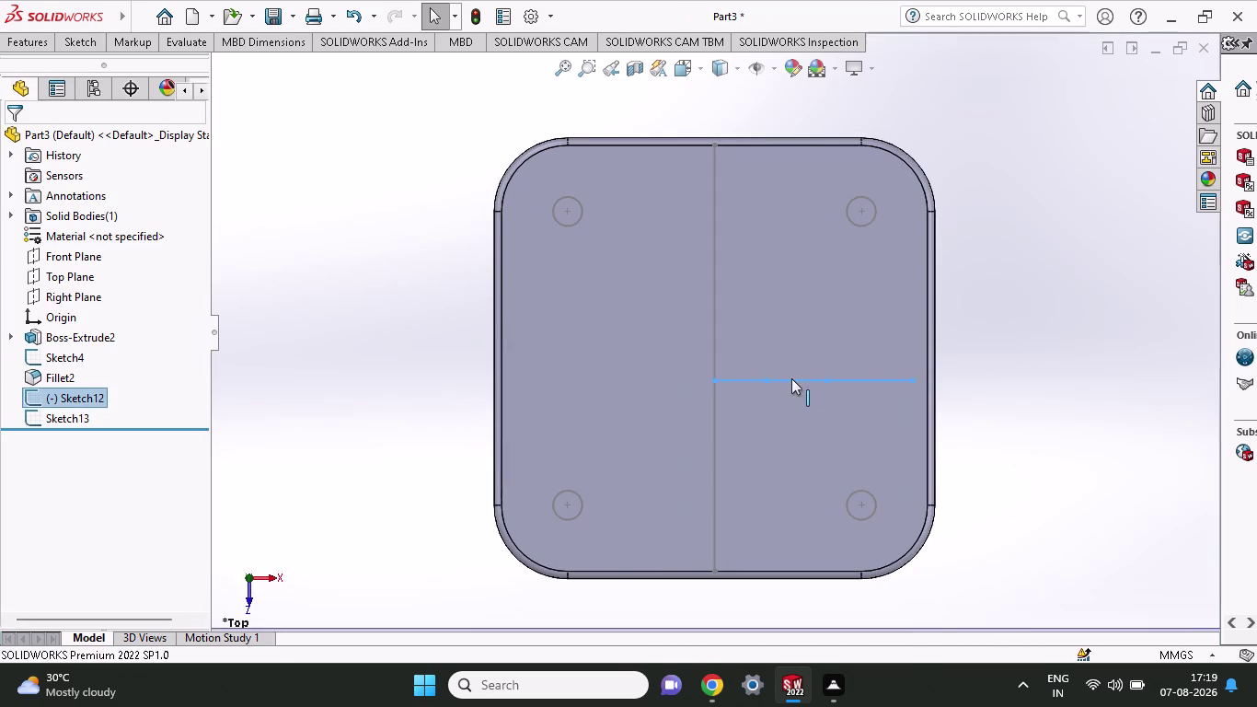
key(ctrl+z)
middle_drag(1009, 432, 1001, 358)
key(ctrl+z)
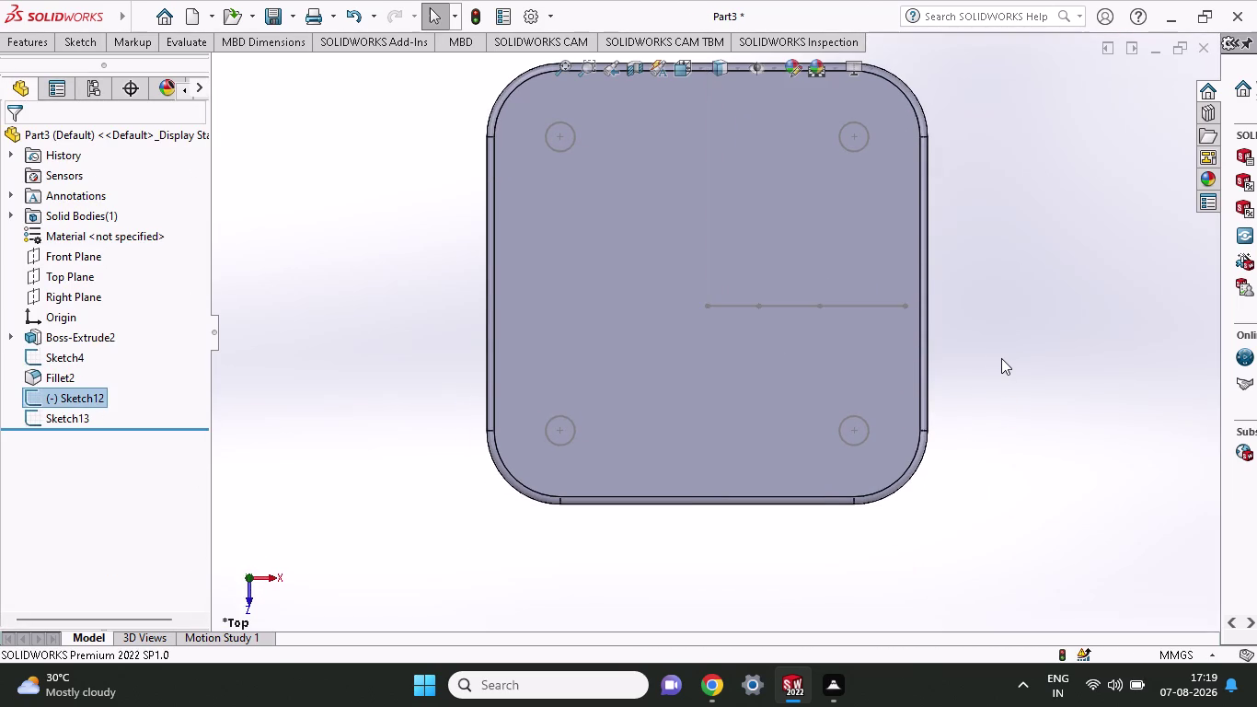
key(ctrl+z)
key(ctrl+z)
key(ctrl+z)
key(ctrl+z)
key(ctrl+z)
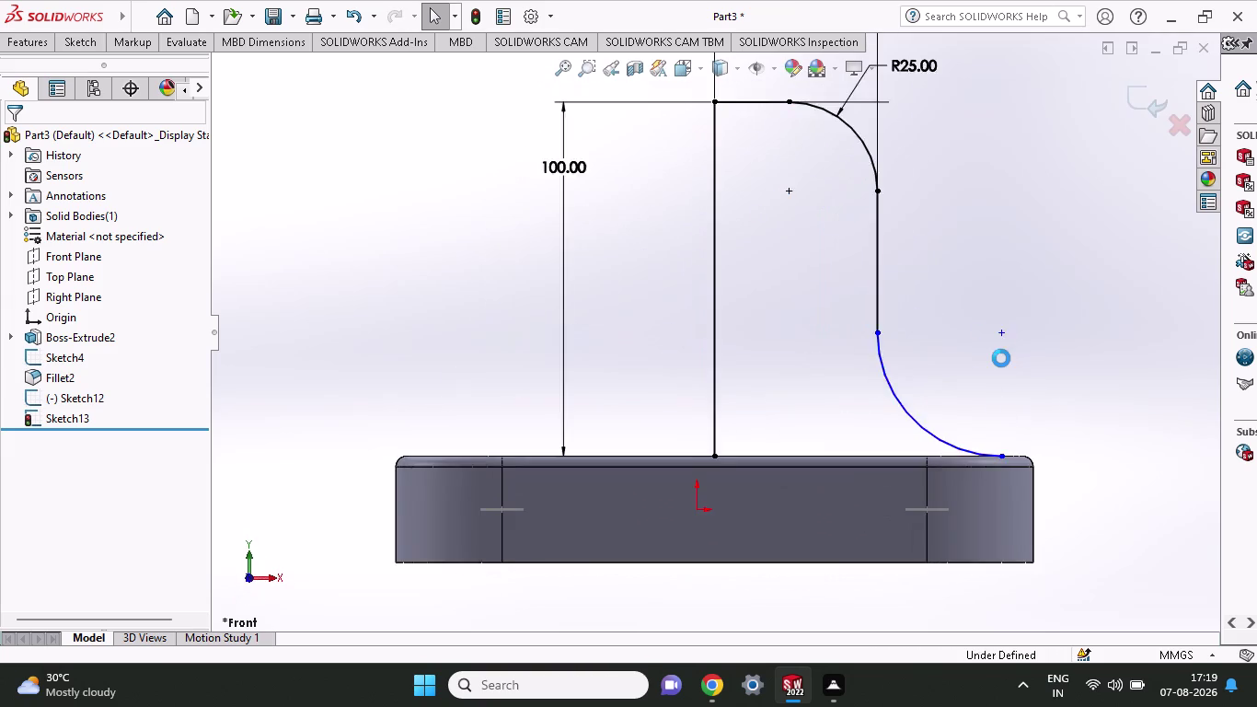
key(ctrl+z)
key(ctrl+z)
key(ctrl+z)
key(ctrl+z)
key(ctrl+z)
key(ctrl+z)
key(ctrl+z)
key(ctrl+z)
key(ctrl+z)
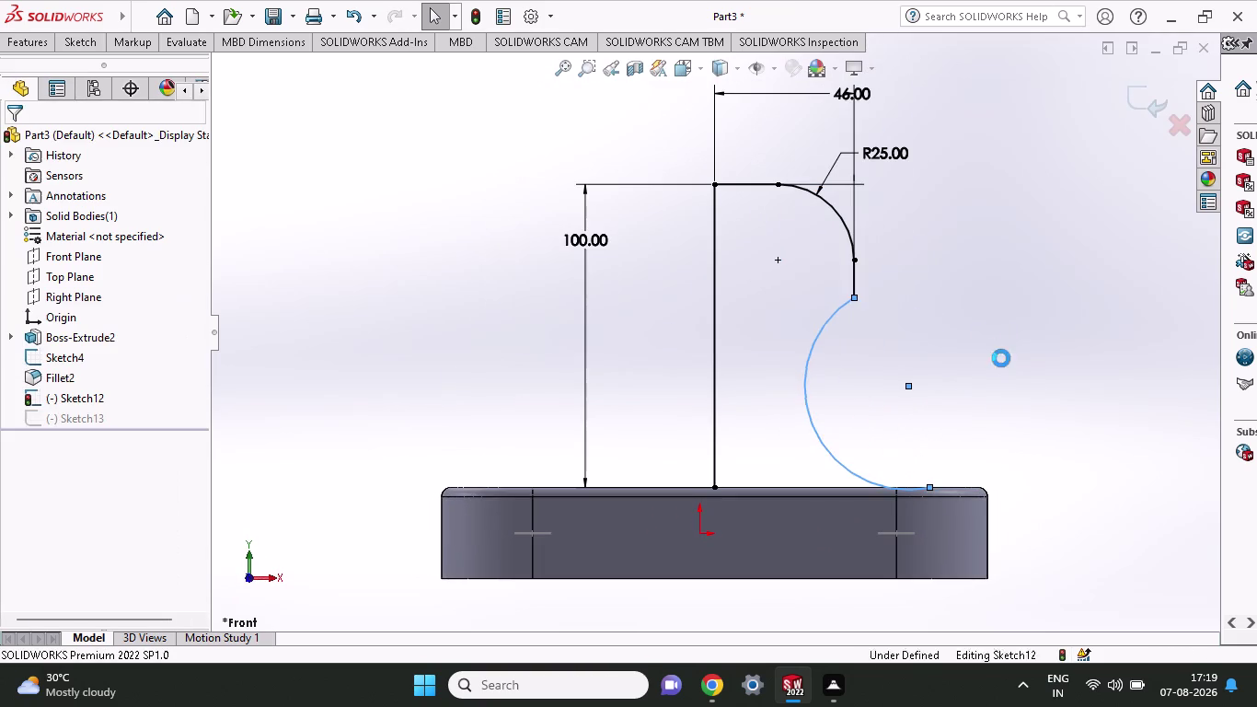
key(ctrl+z)
key(ctrl+z)
key(ctrl+z)
key(ctrl+z)
key(ctrl+z)
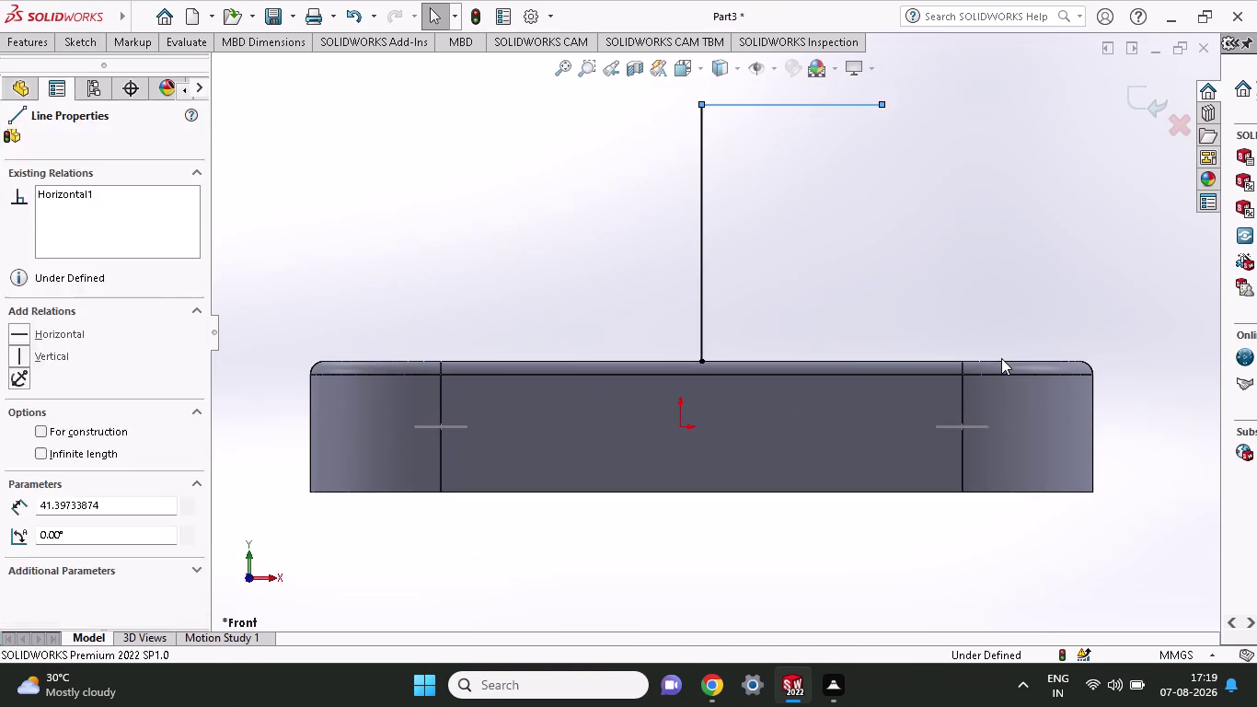
key(ctrl+z)
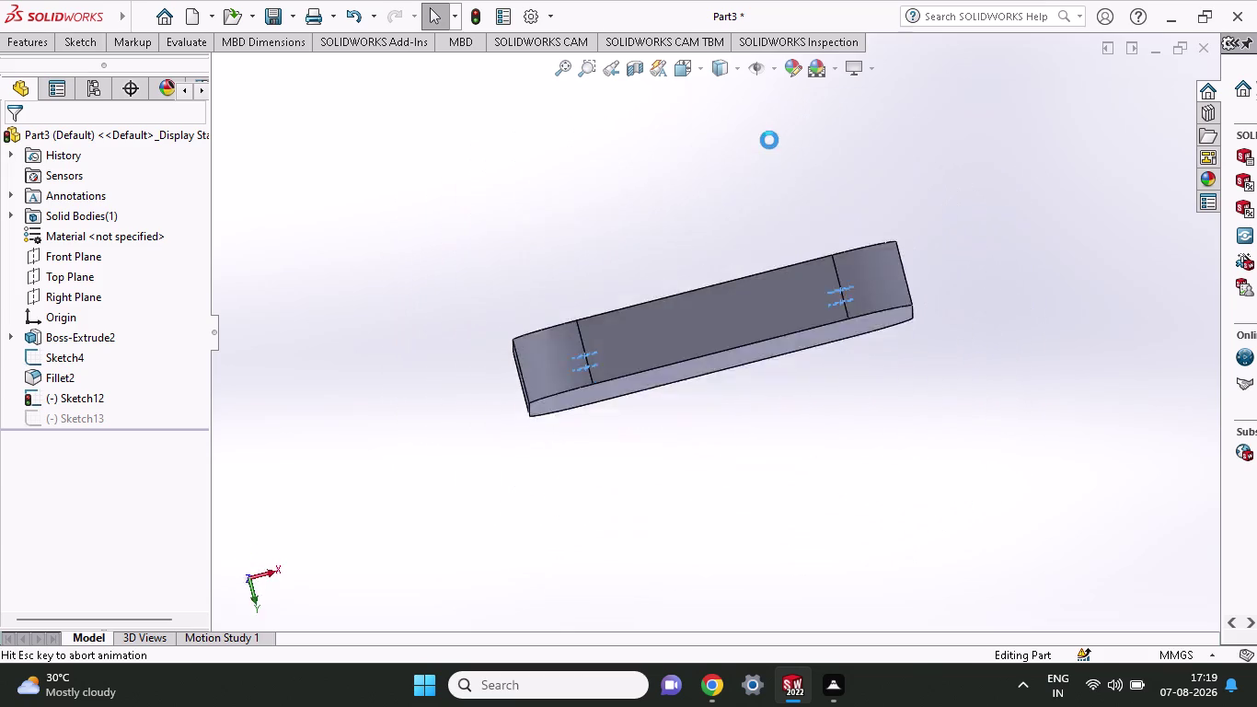
middle_drag(728, 205, 730, 428)
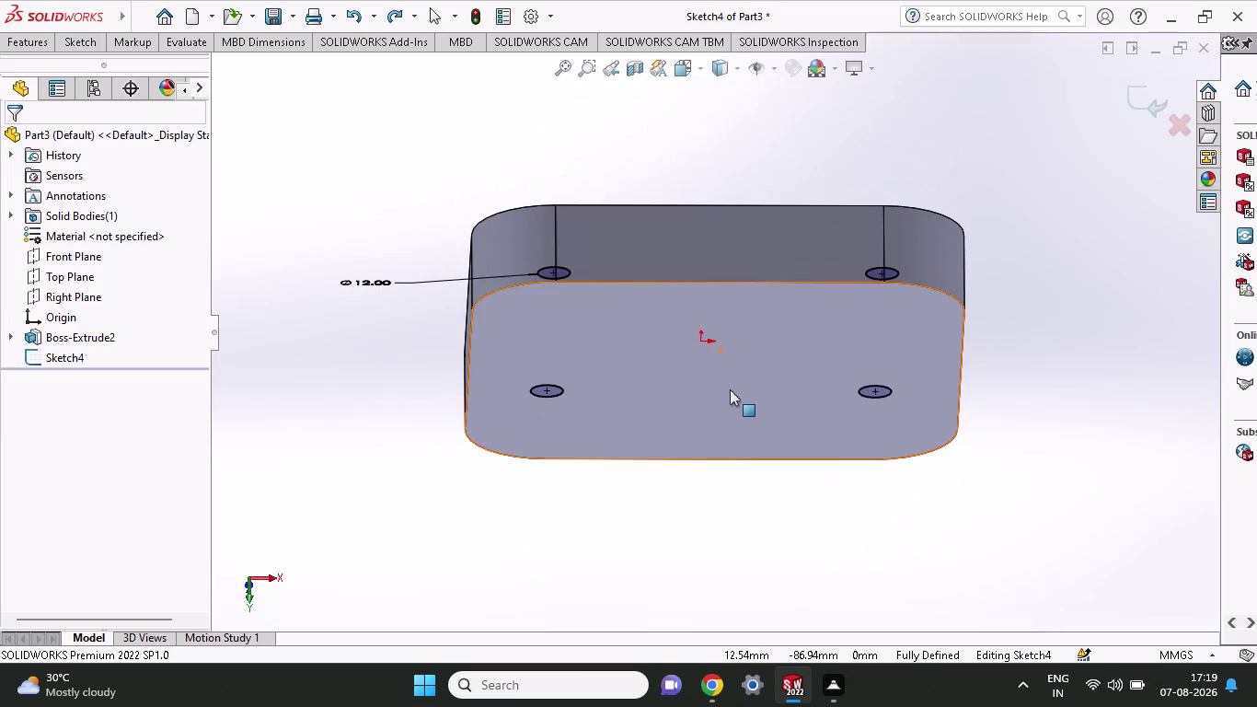
Select the plate's top face, then start and cancel a line on it.
click(734, 372)
triple_click(733, 373)
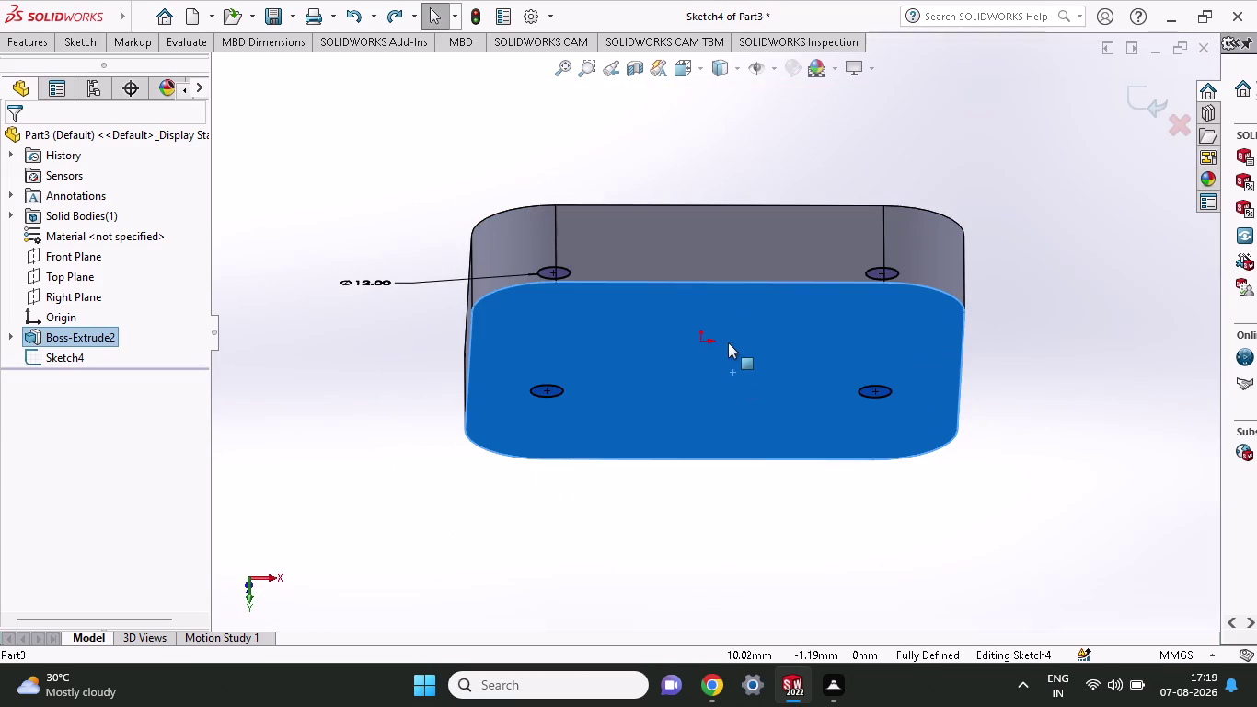
middle_drag(763, 171, 757, 332)
click(756, 332)
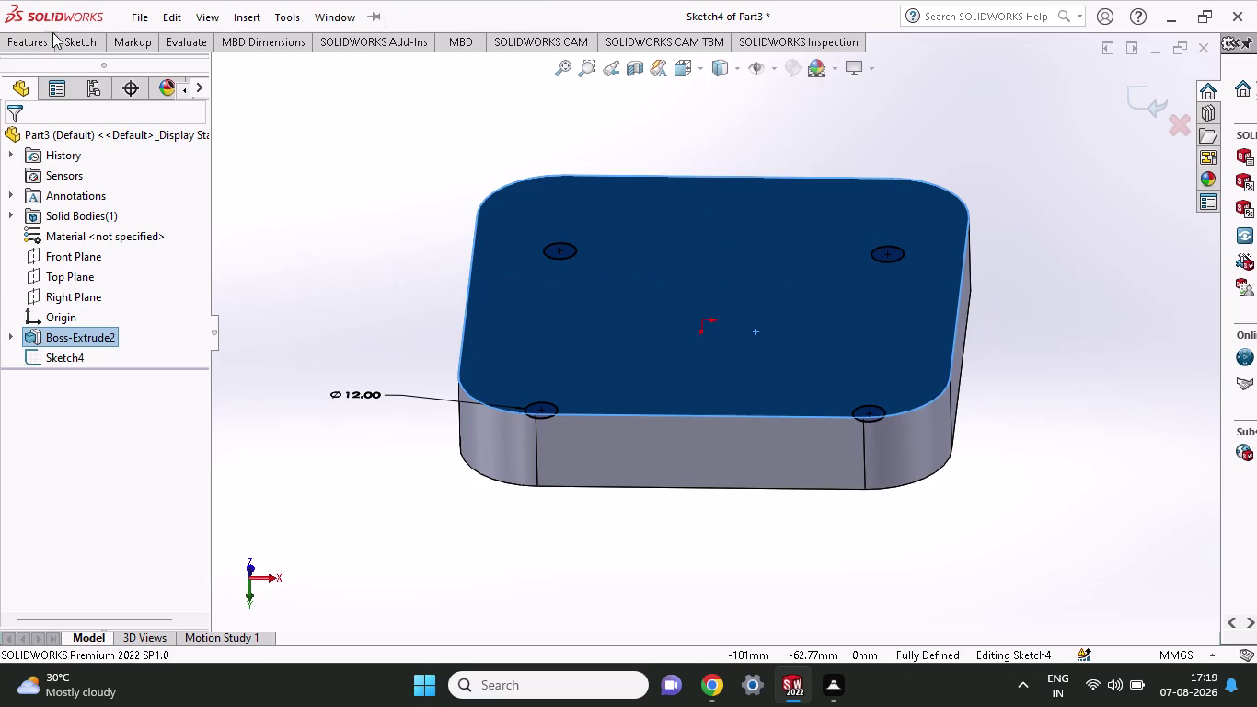
click(72, 36)
click(109, 64)
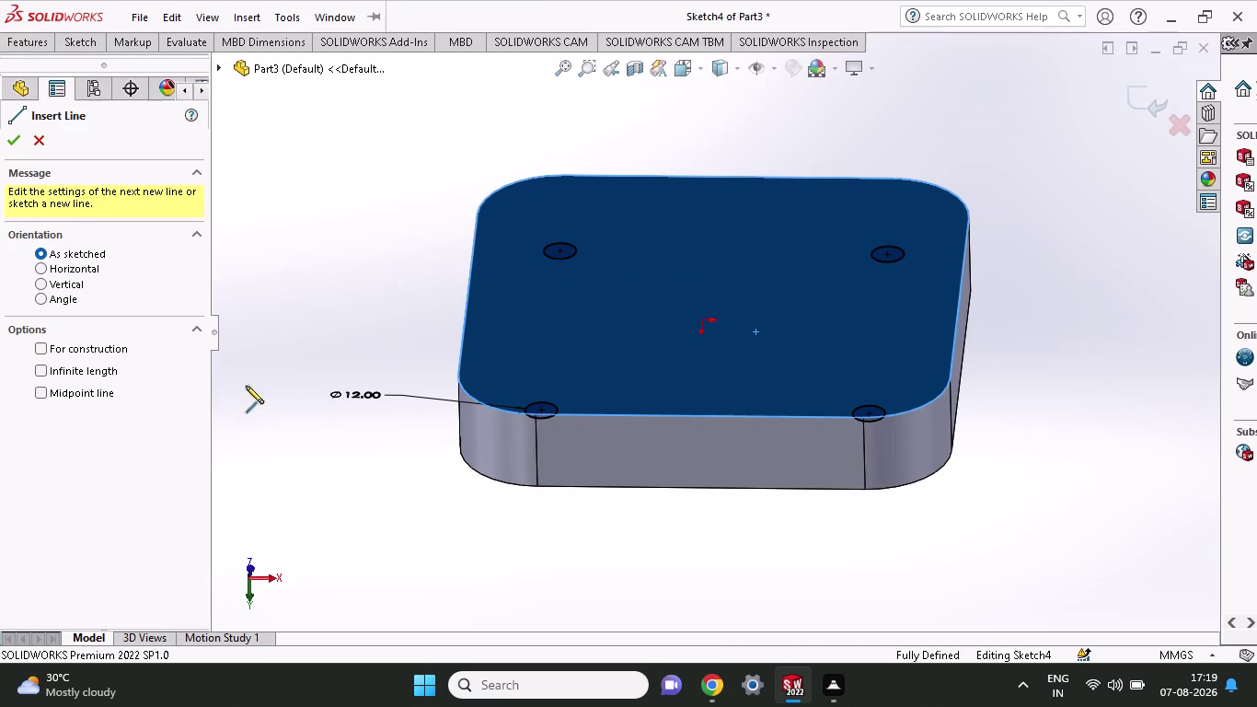
click(697, 413)
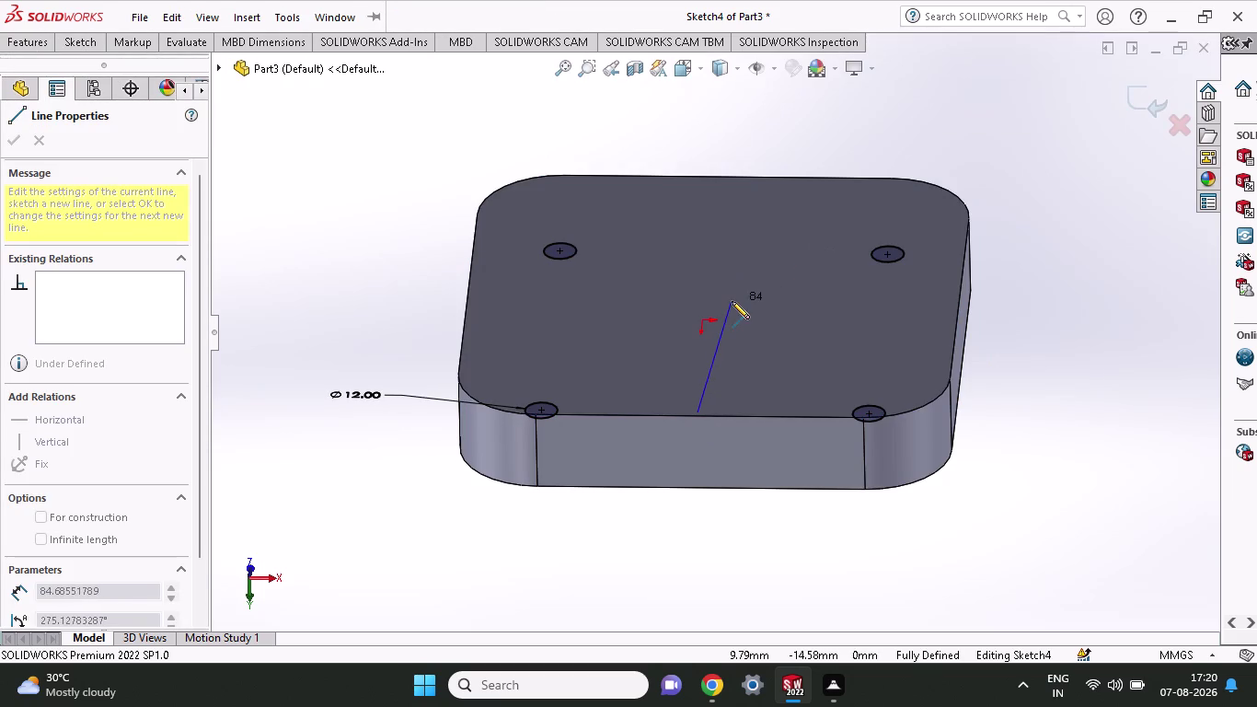
key(Escape)
Switch to Front view and exit Sketch4 without adding a line.
click(724, 301)
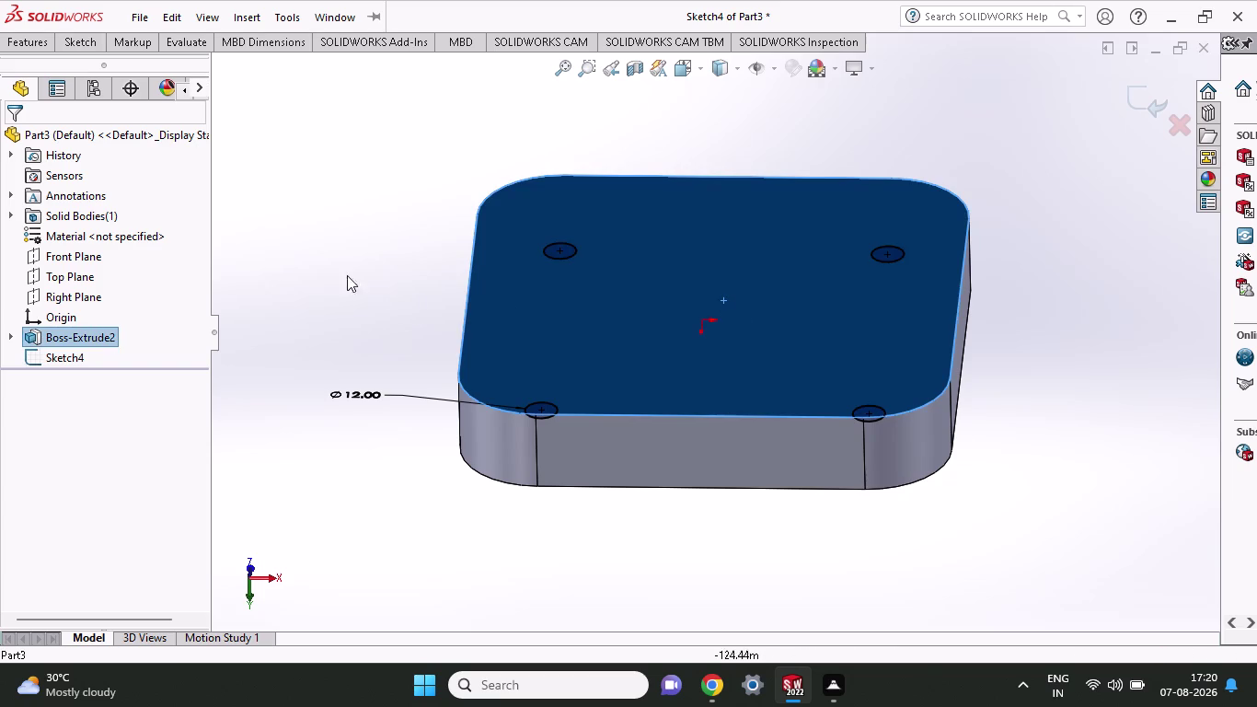
click(76, 41)
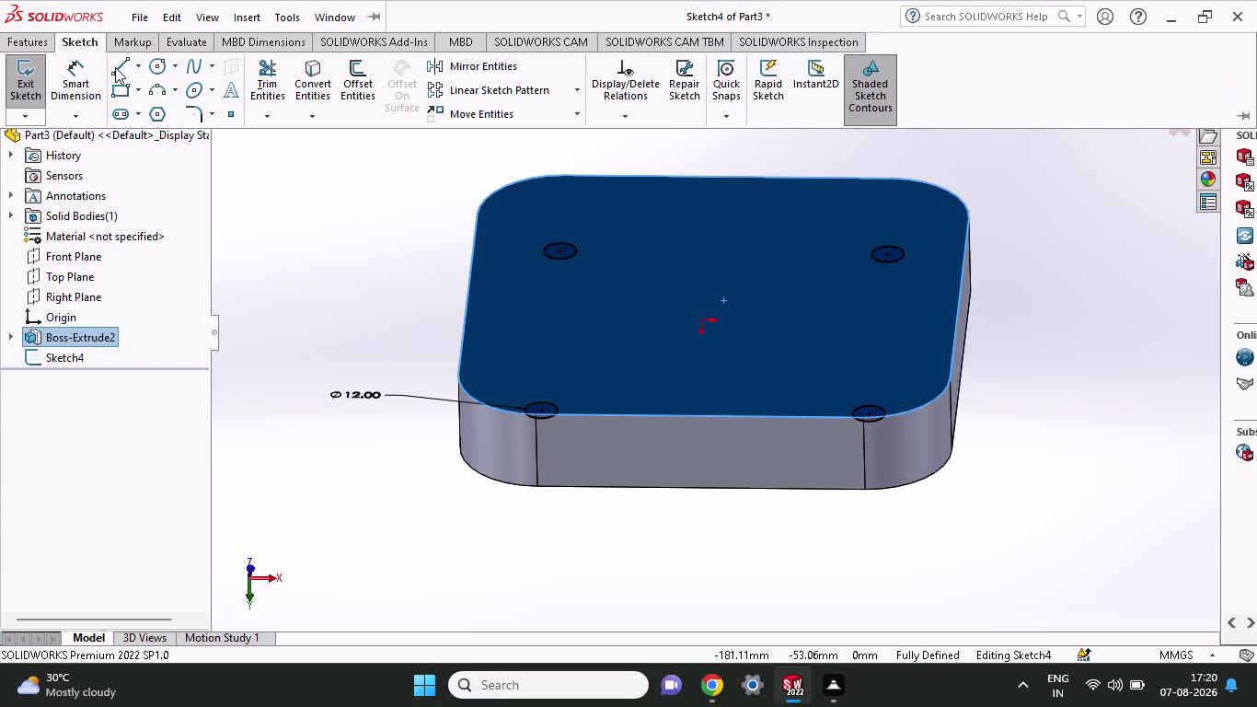
click(115, 67)
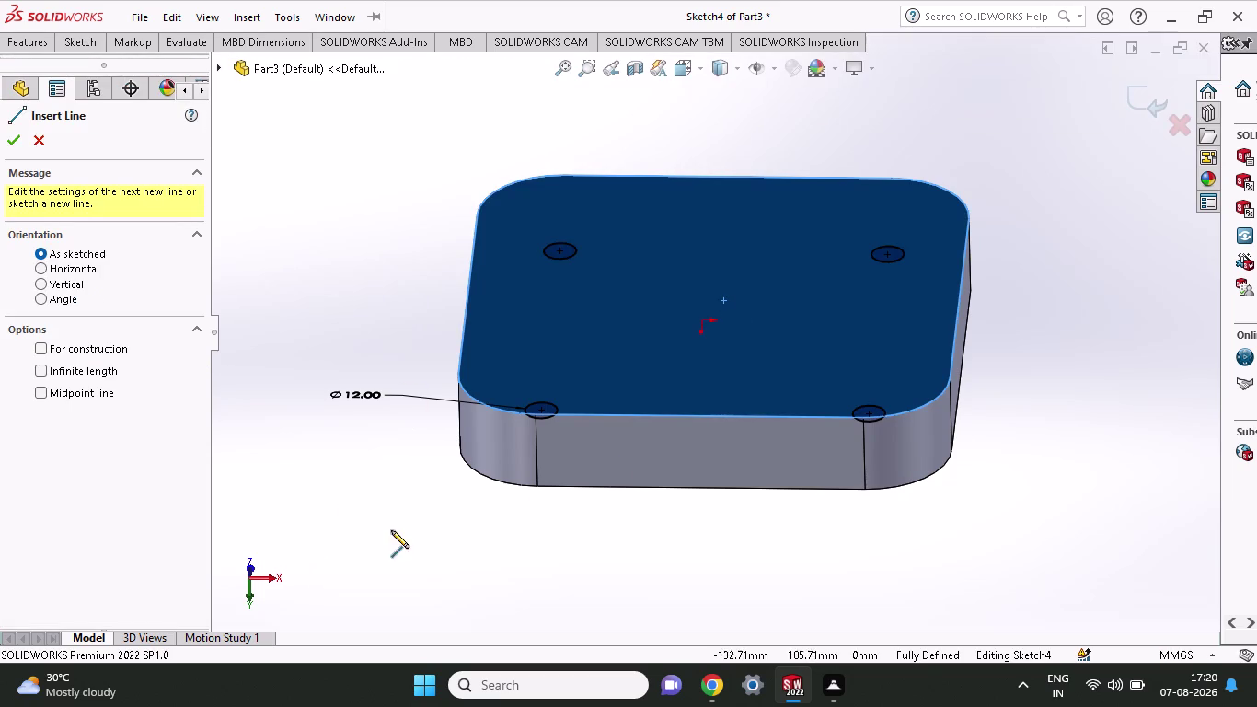
click(246, 586)
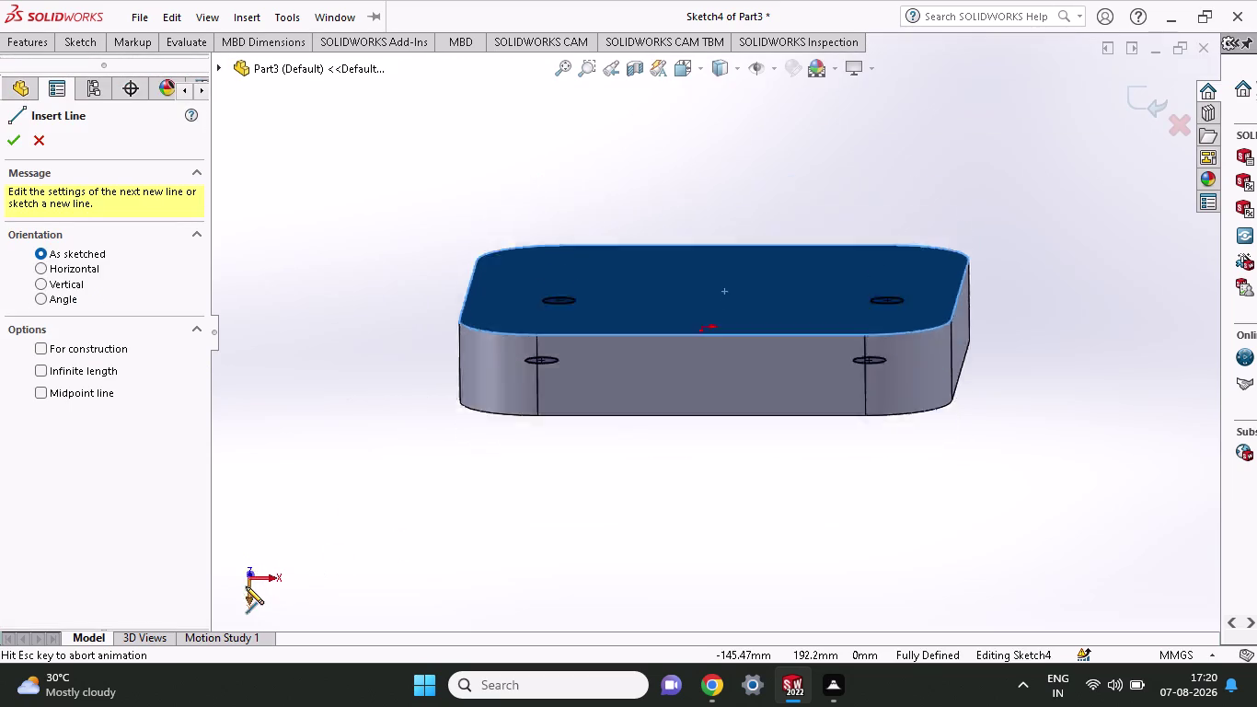
click(245, 593)
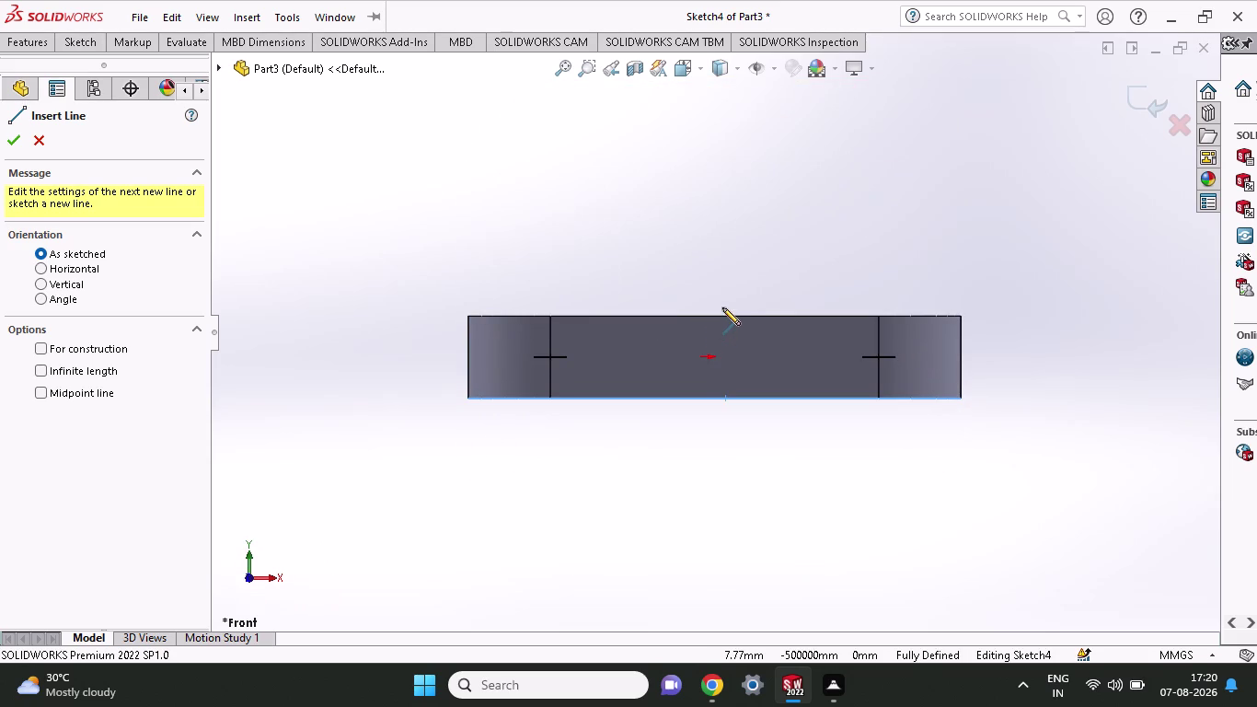
click(722, 314)
key(Escape)
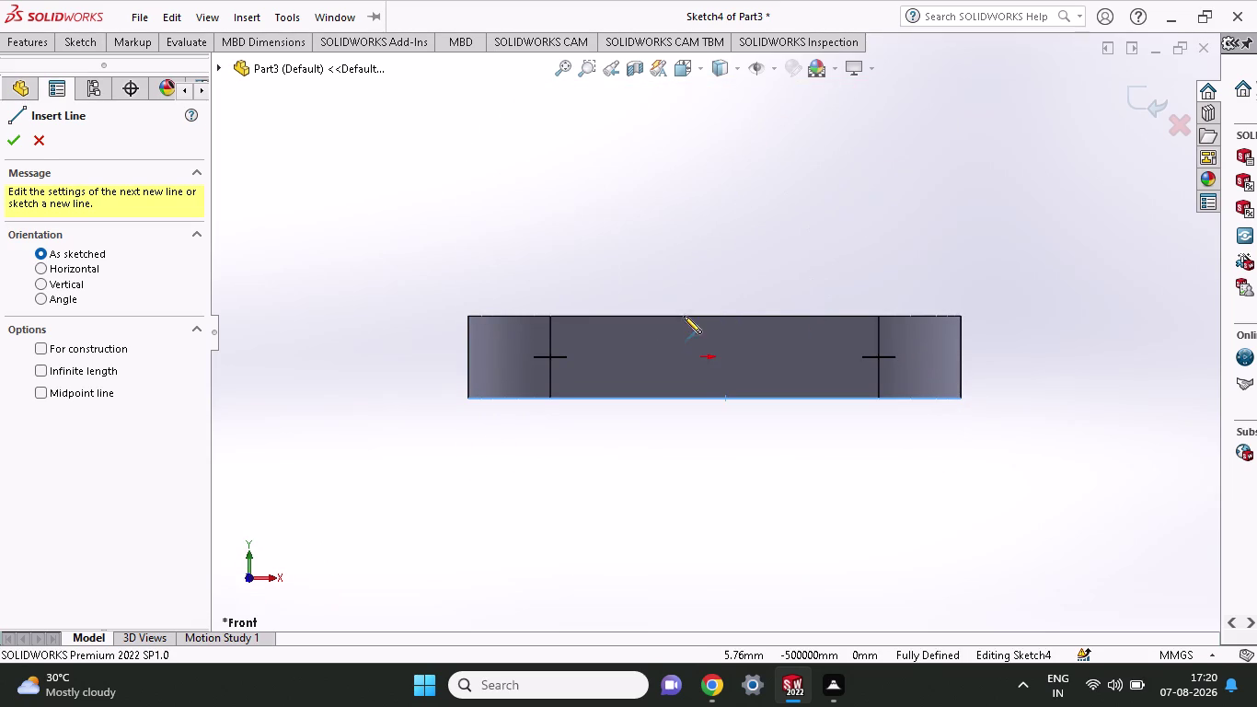
click(682, 346)
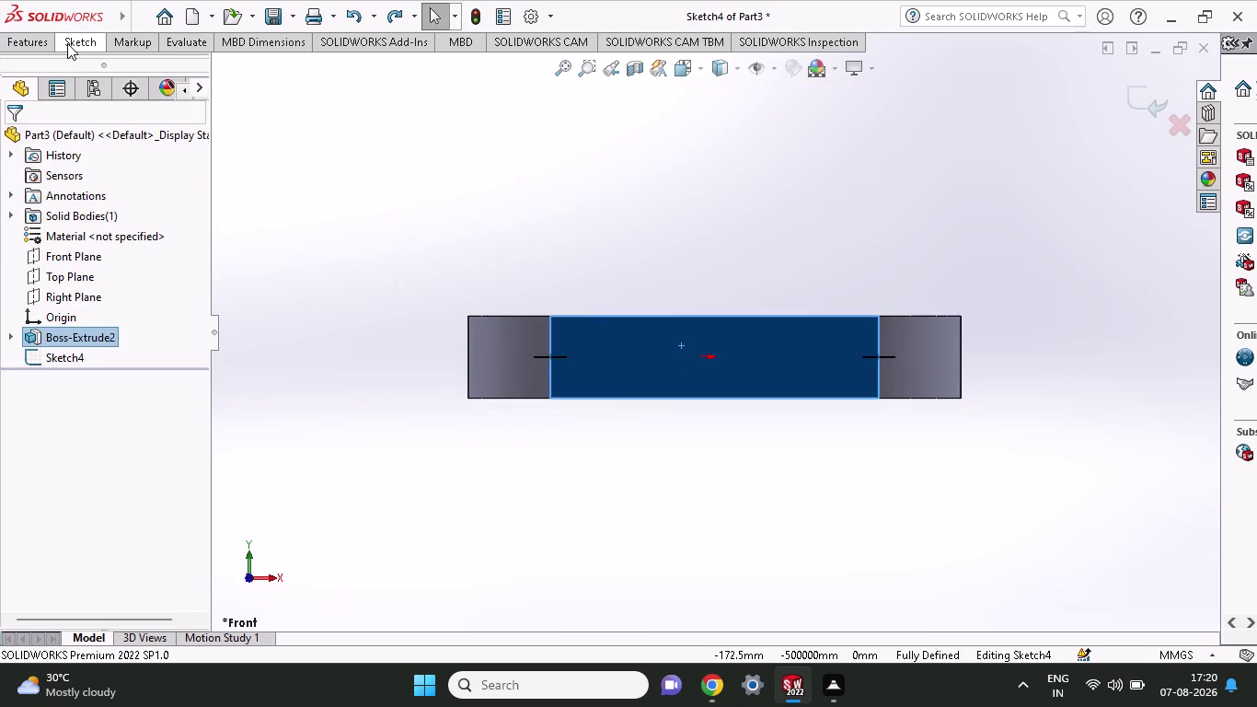
click(67, 44)
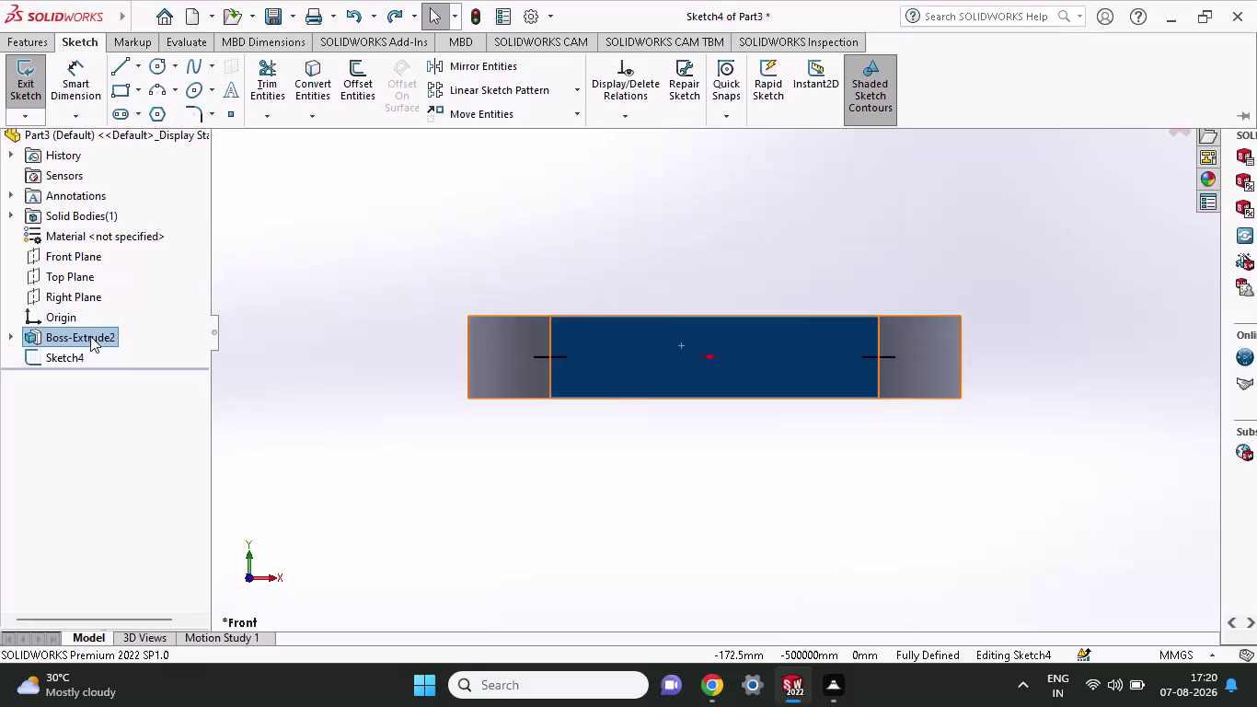
click(75, 274)
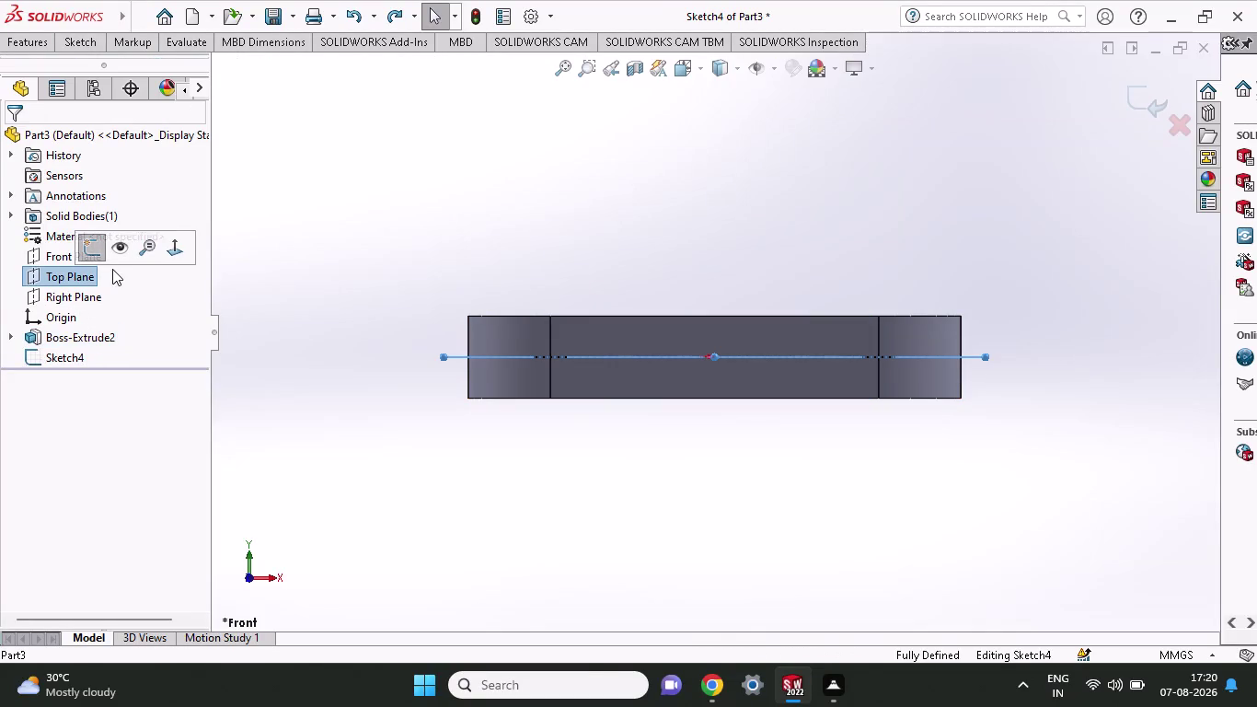
click(102, 254)
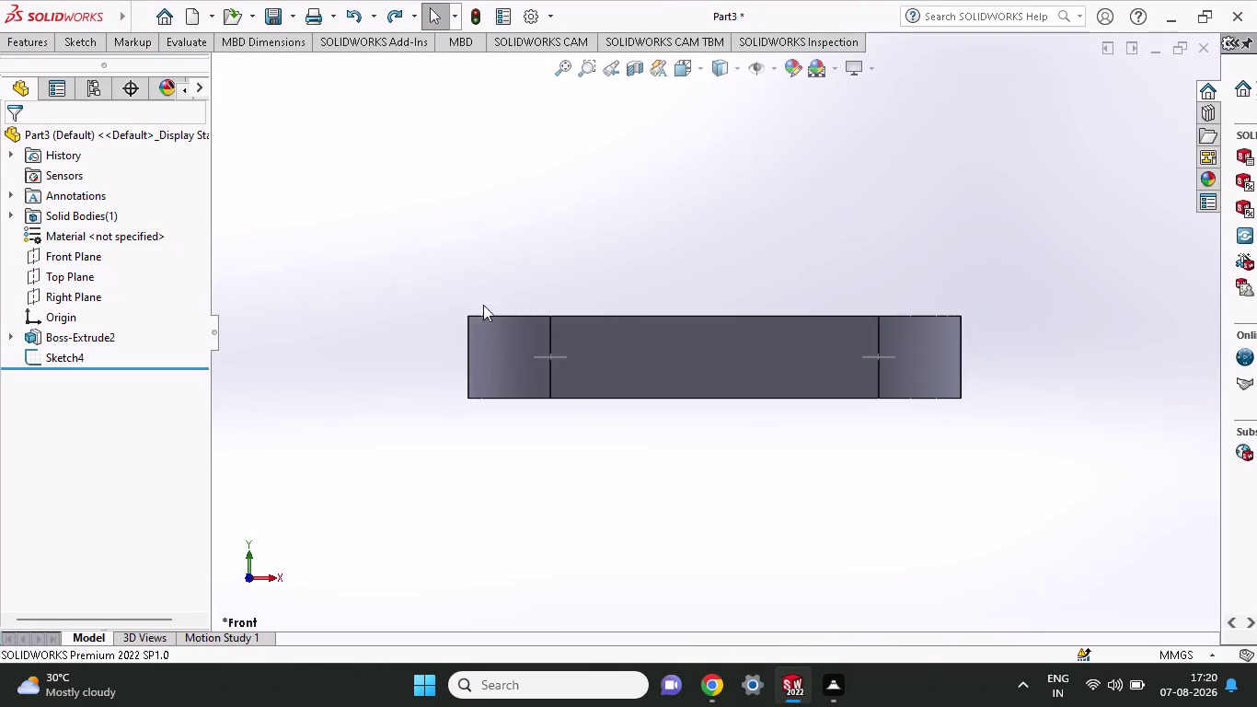
Draw a vertical line up from the origin in a new Front Plane sketch.
click(67, 38)
click(119, 55)
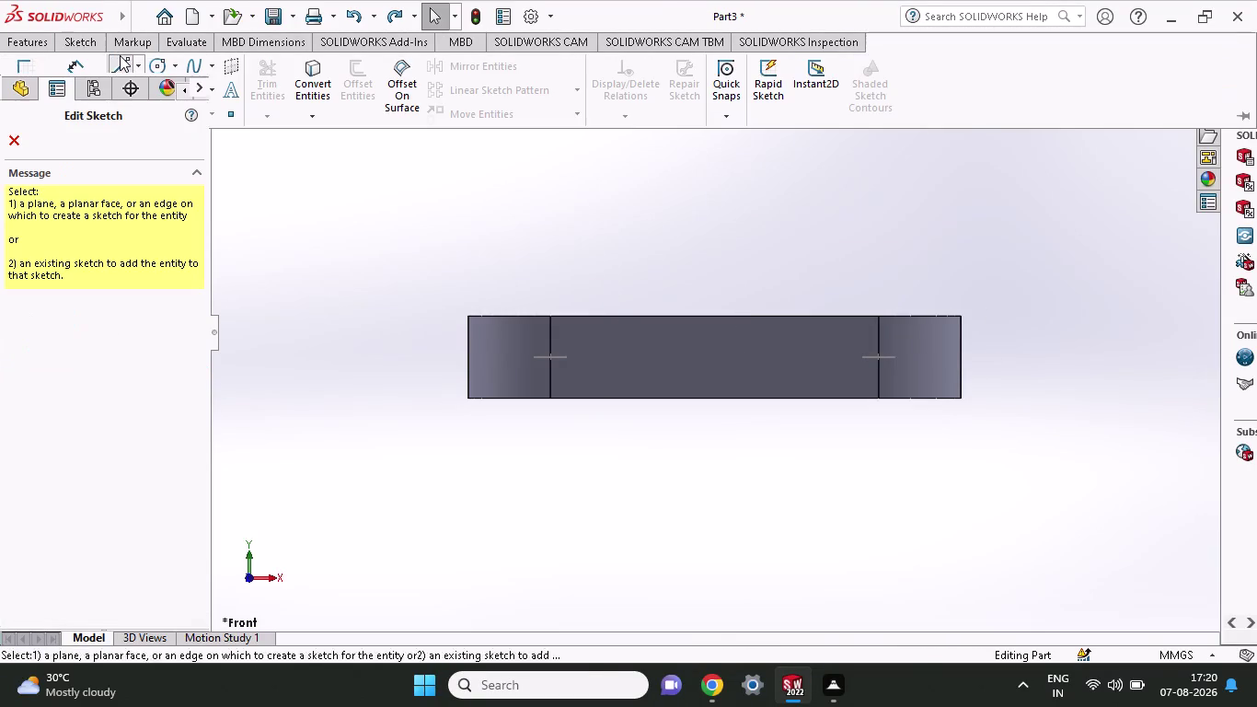
click(21, 82)
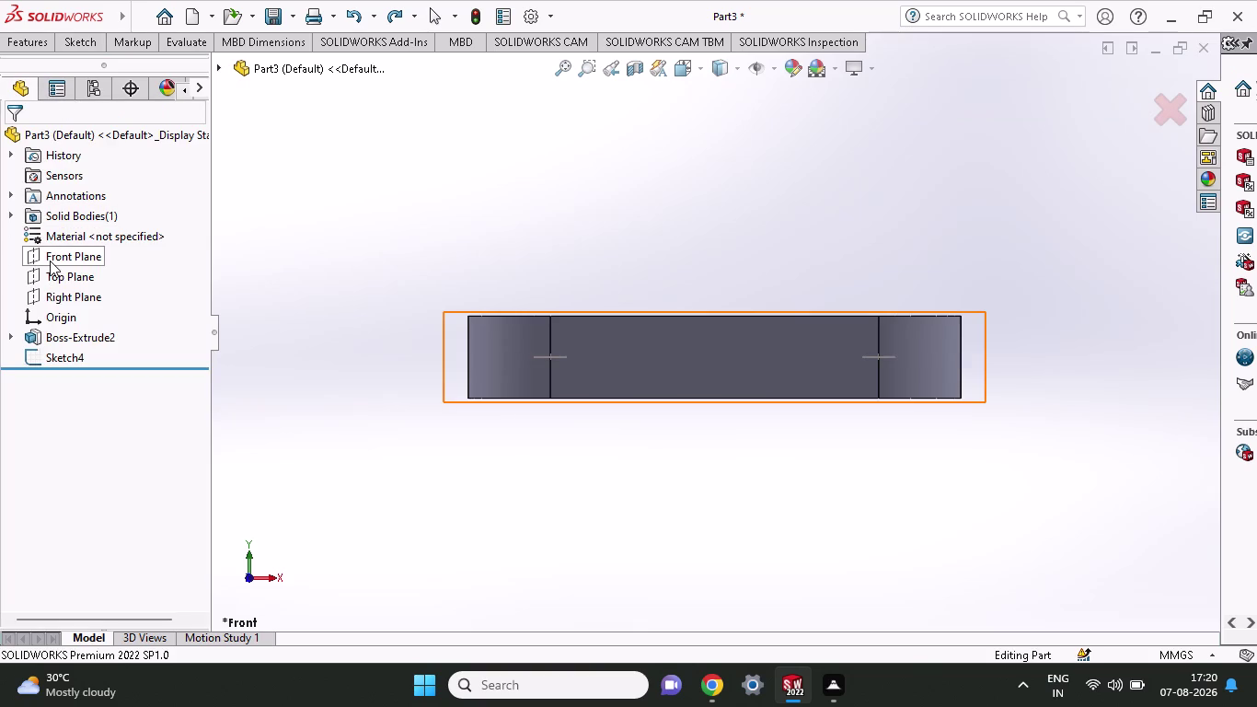
click(49, 260)
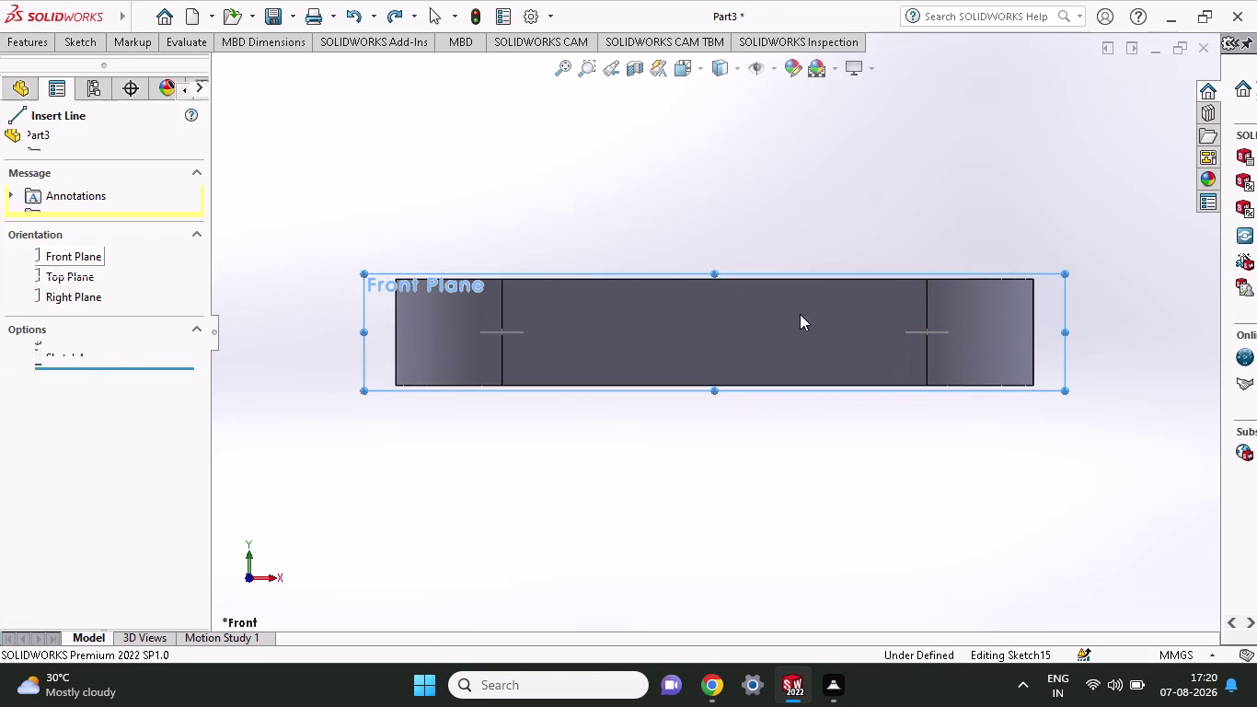
click(695, 278)
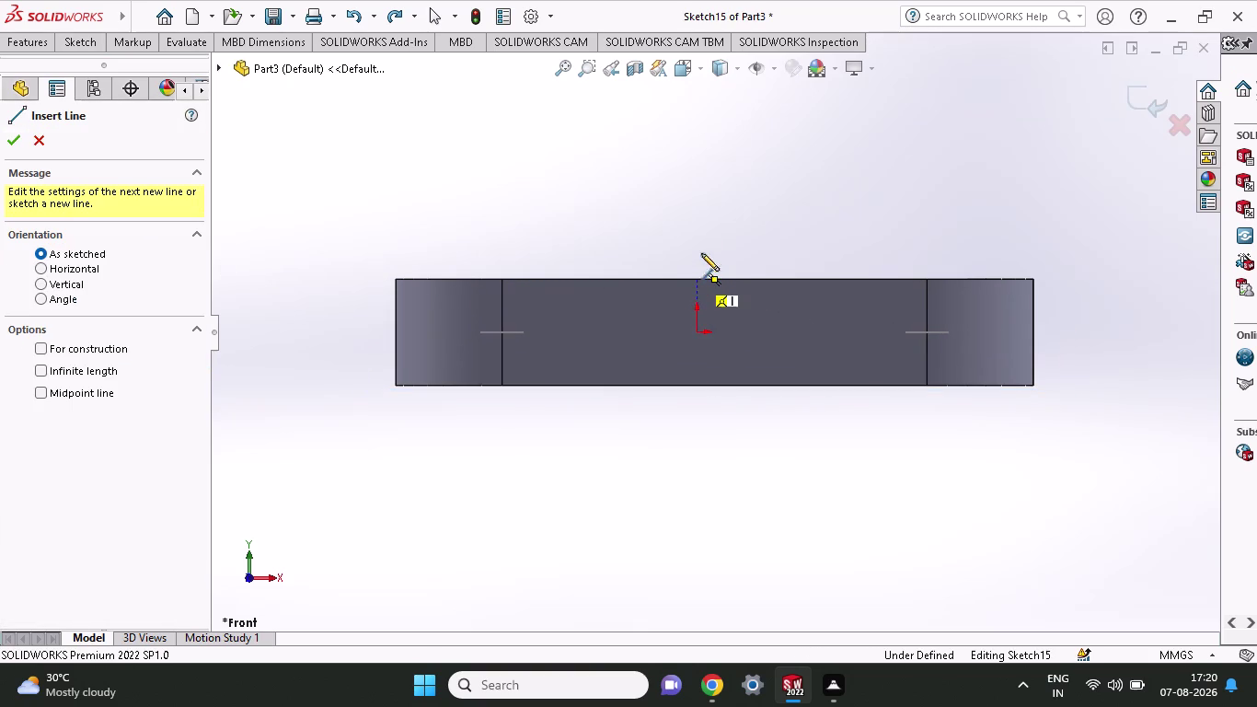
click(693, 120)
Orbit around the plate and end the line command.
middle_drag(765, 138, 769, 436)
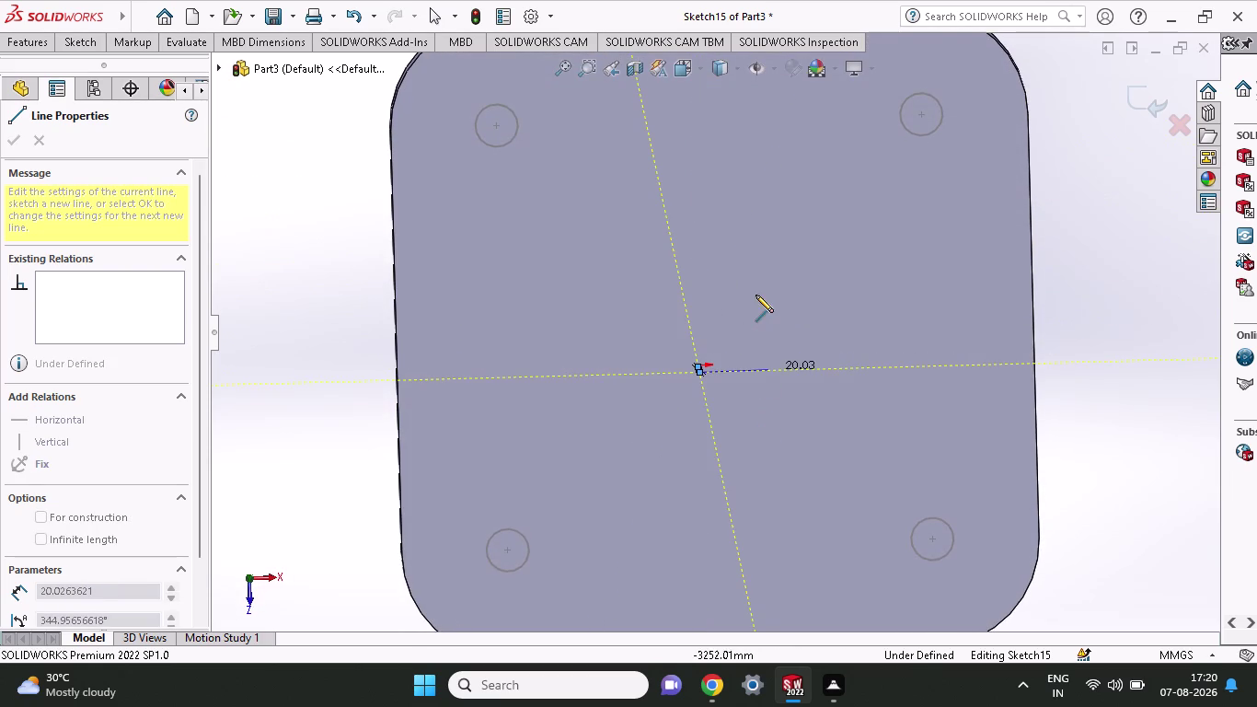
scroll(up, 3)
scroll(down, 3)
middle_drag(996, 347, 994, 216)
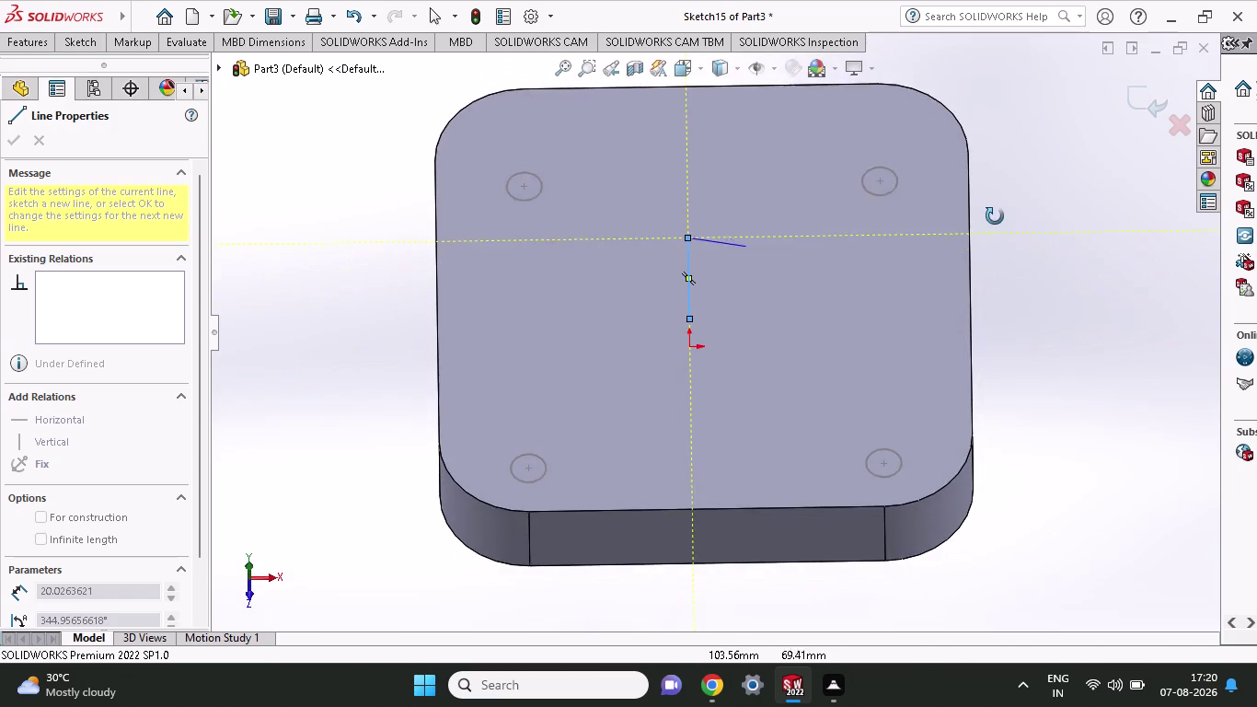
middle_drag(994, 216, 995, 195)
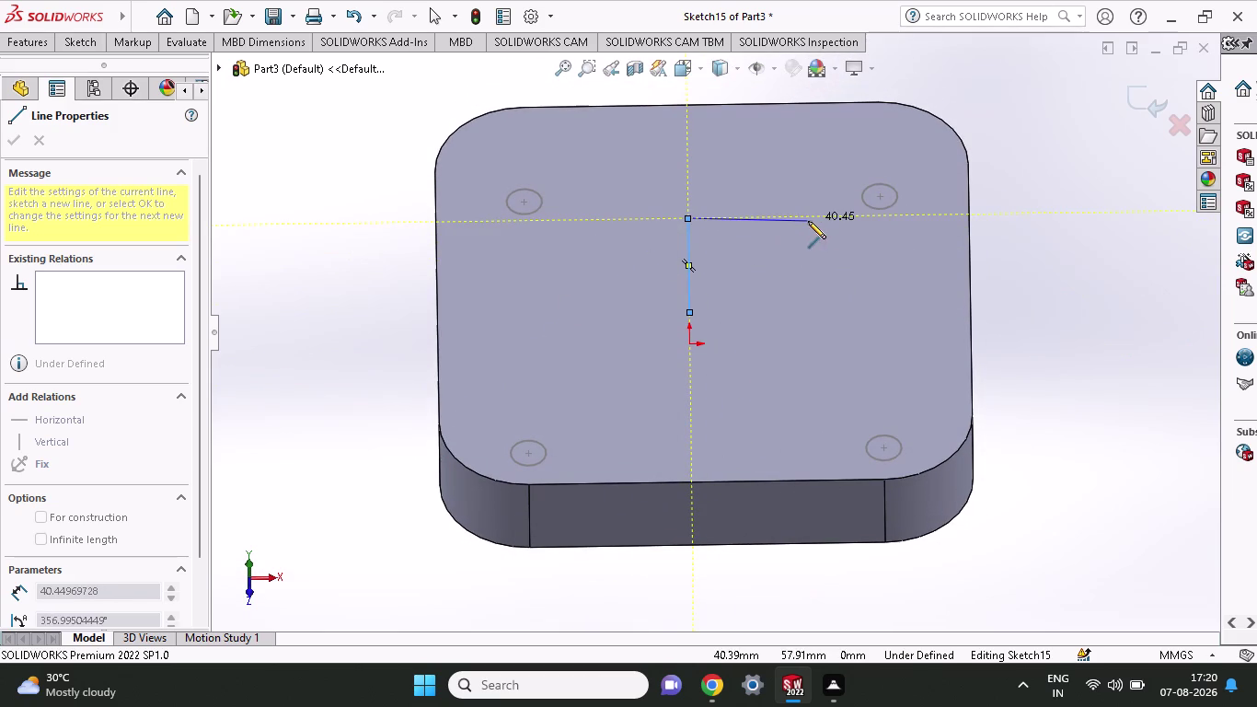
key(Escape)
Orbit the view to inspect the new line, then undo to leave the sketch.
middle_drag(976, 341, 989, 299)
middle_drag(990, 296, 1016, 269)
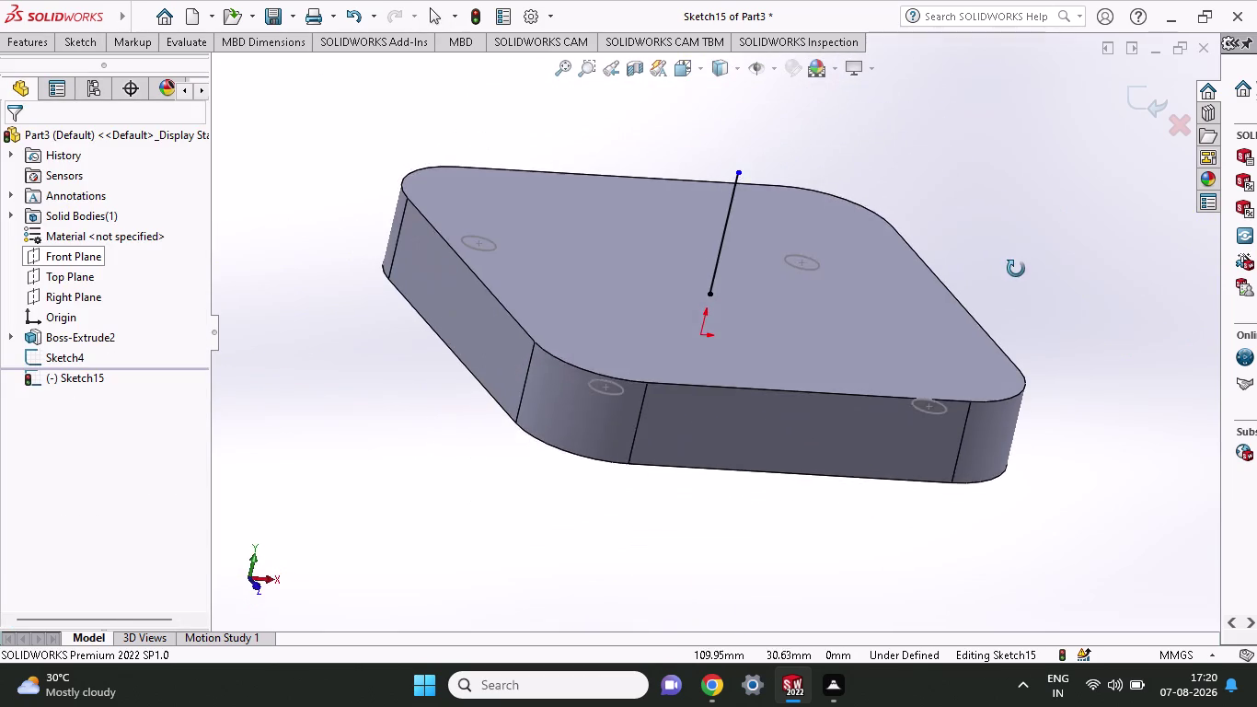
middle_drag(1016, 269, 980, 345)
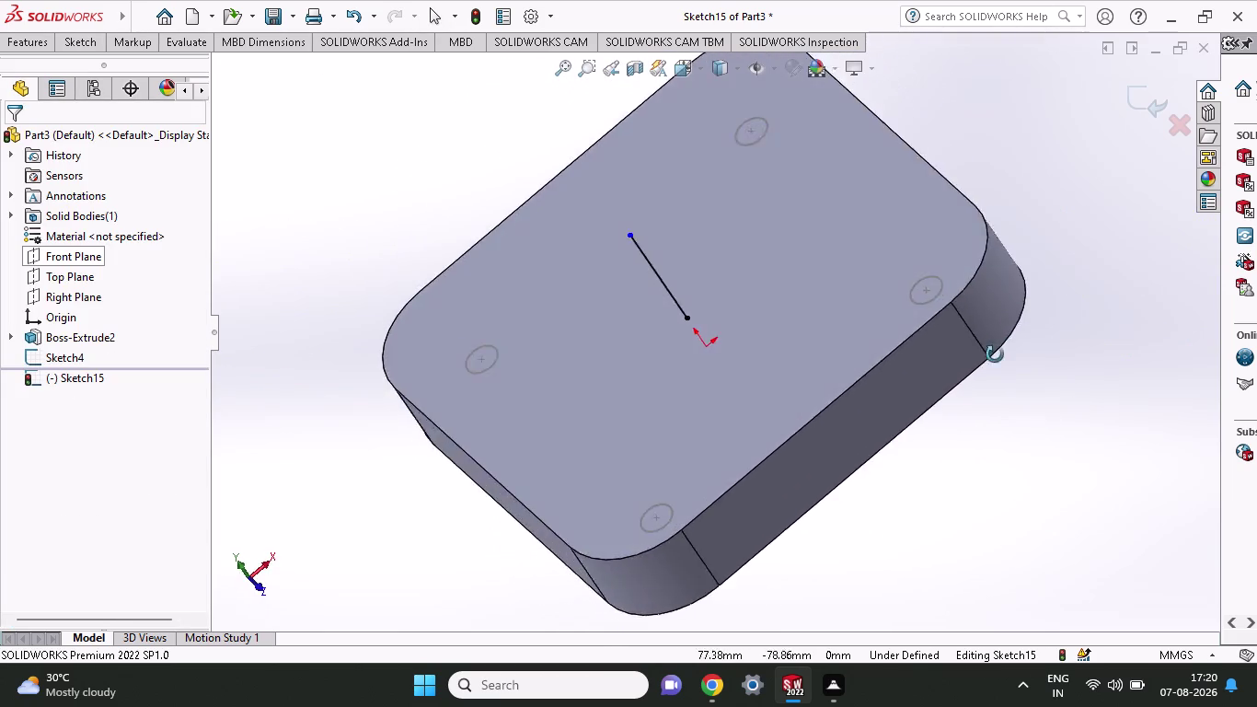
middle_drag(980, 345, 1017, 453)
scroll(up, 3)
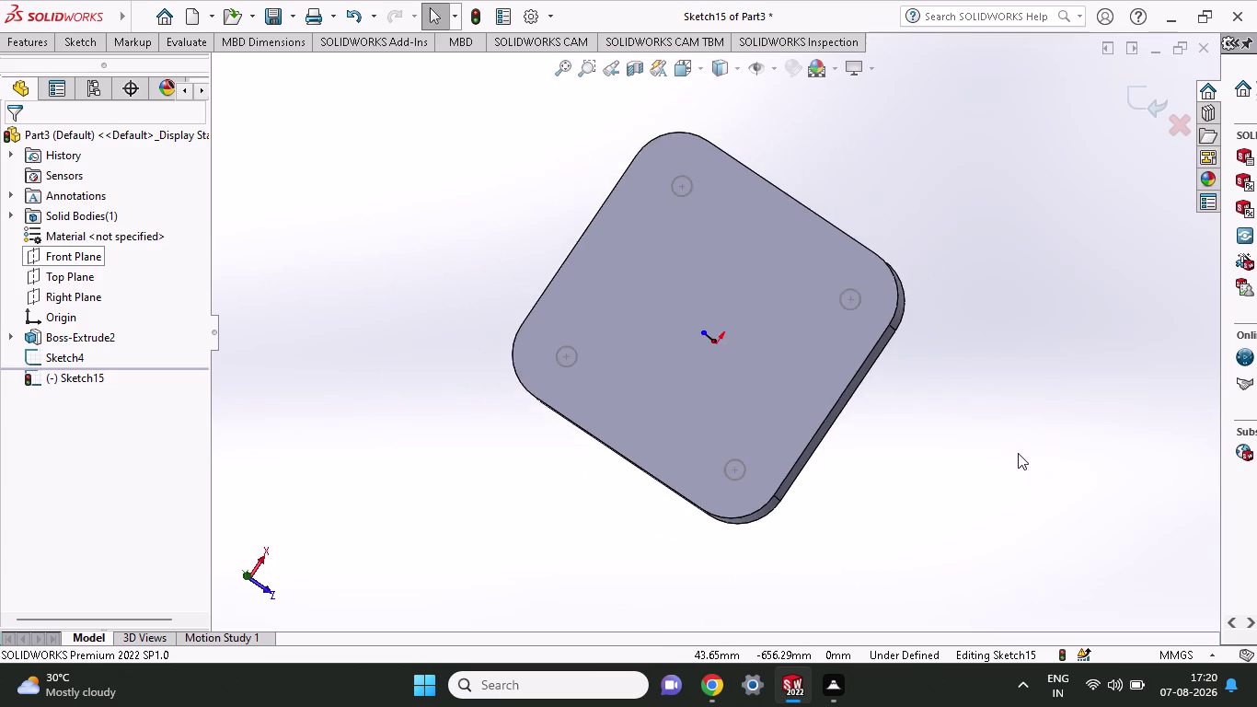
scroll(up, 3)
scroll(down, 3)
middle_drag(940, 464, 696, 391)
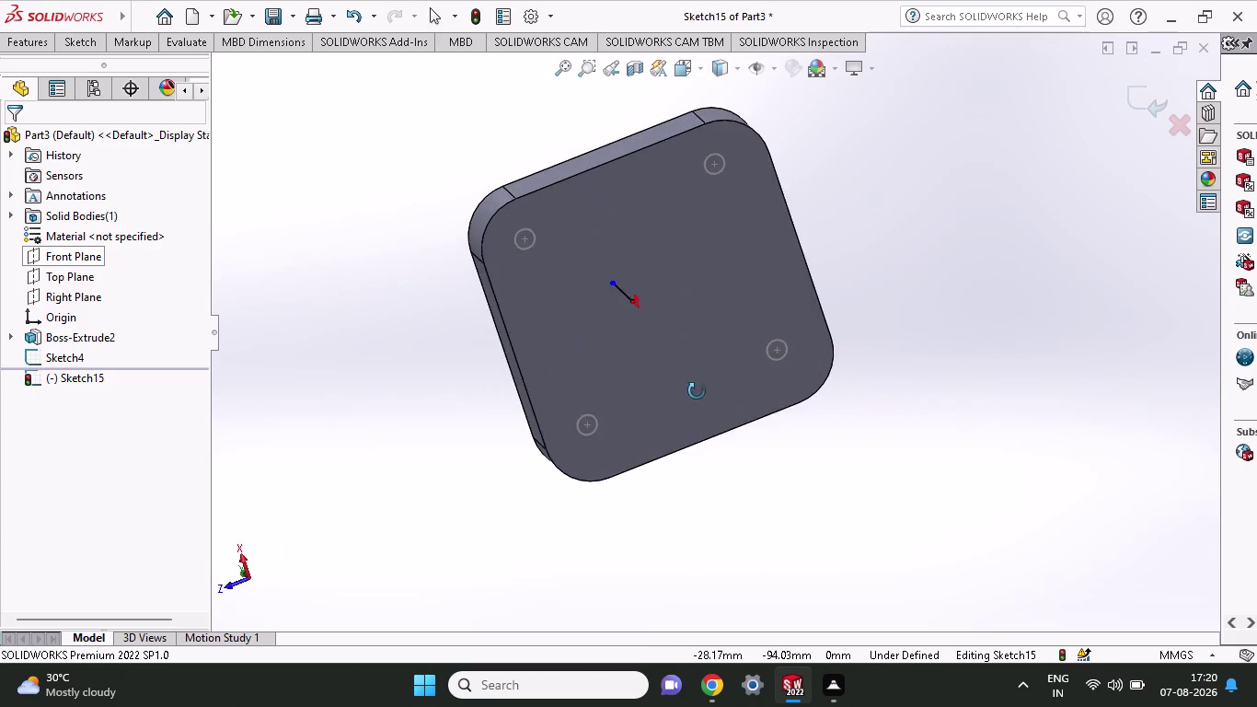
middle_drag(696, 391, 828, 376)
middle_click(823, 368)
middle_click(819, 359)
middle_drag(812, 355, 660, 292)
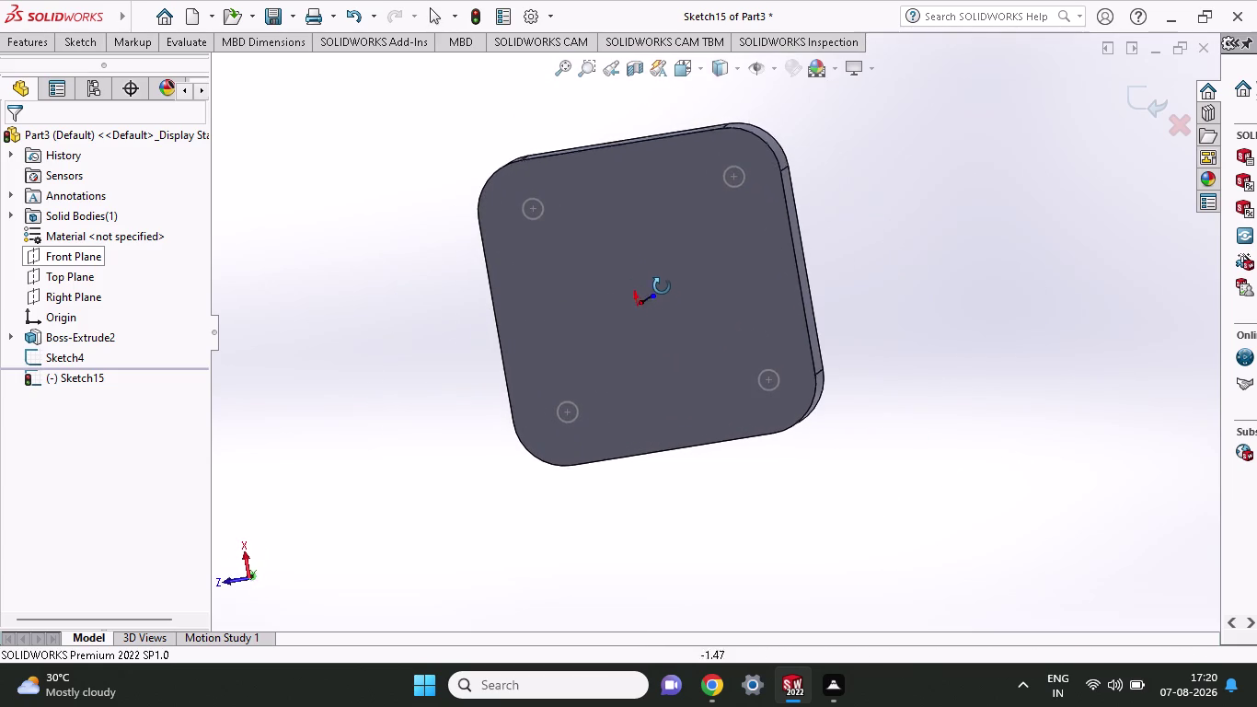
middle_drag(661, 291, 666, 277)
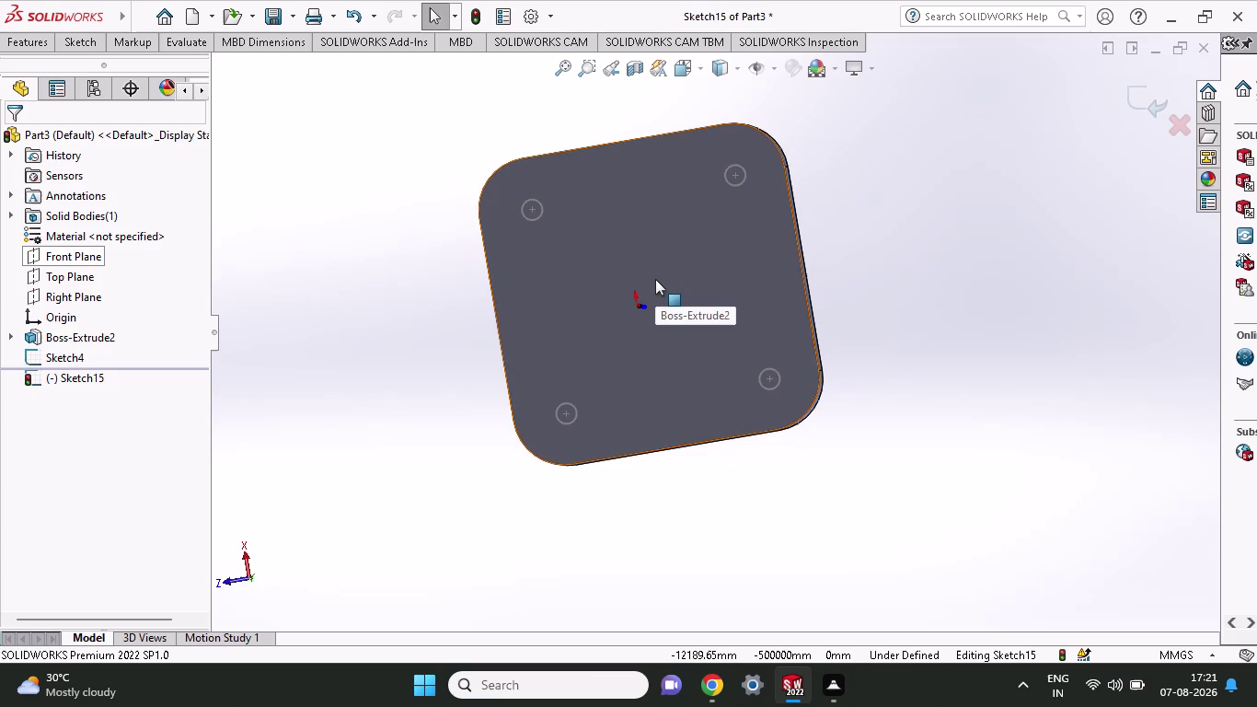
key(ctrl+z)
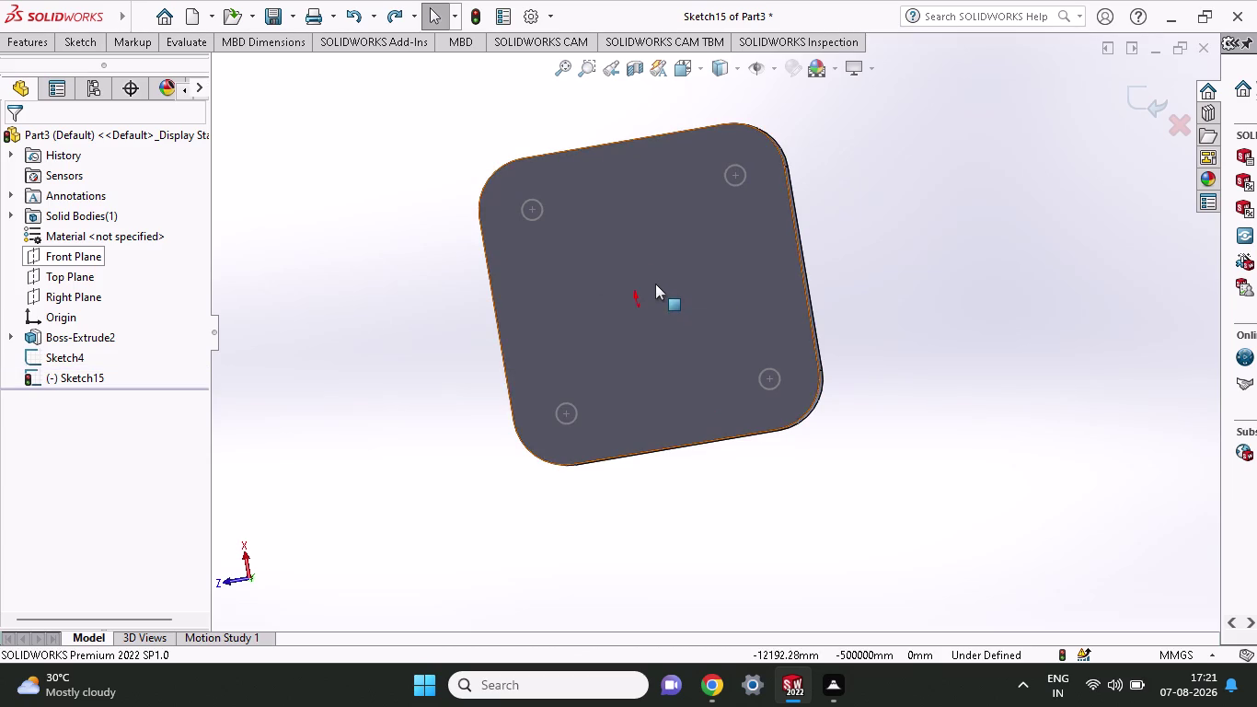
Undo the unfinished sketch and orbit to pick points on the plate's top face.
key(ctrl+z)
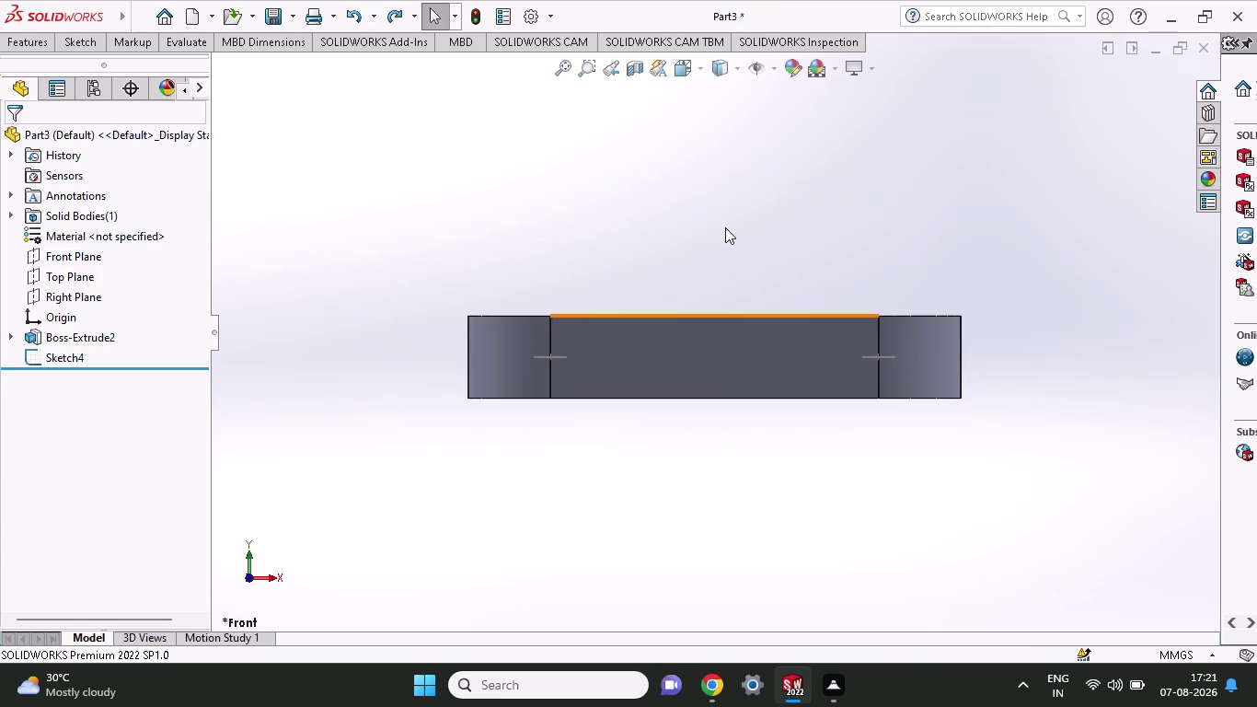
middle_drag(702, 266, 709, 424)
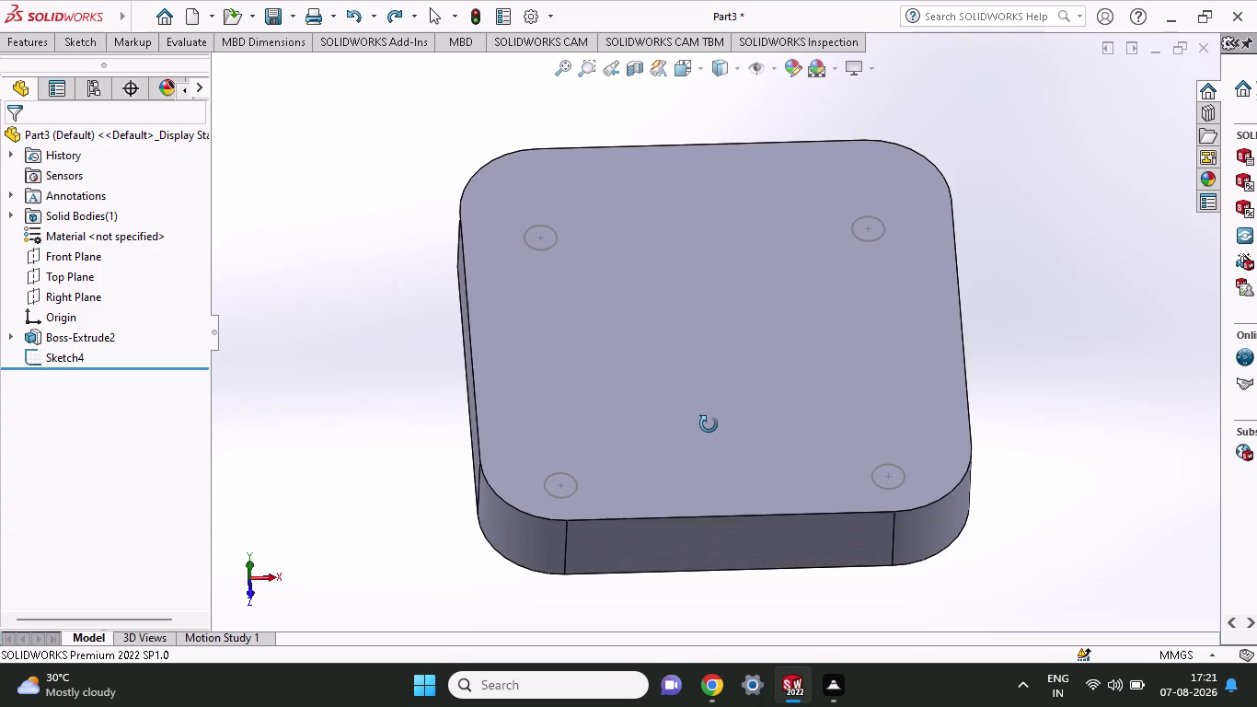
middle_drag(709, 425, 708, 461)
click(707, 345)
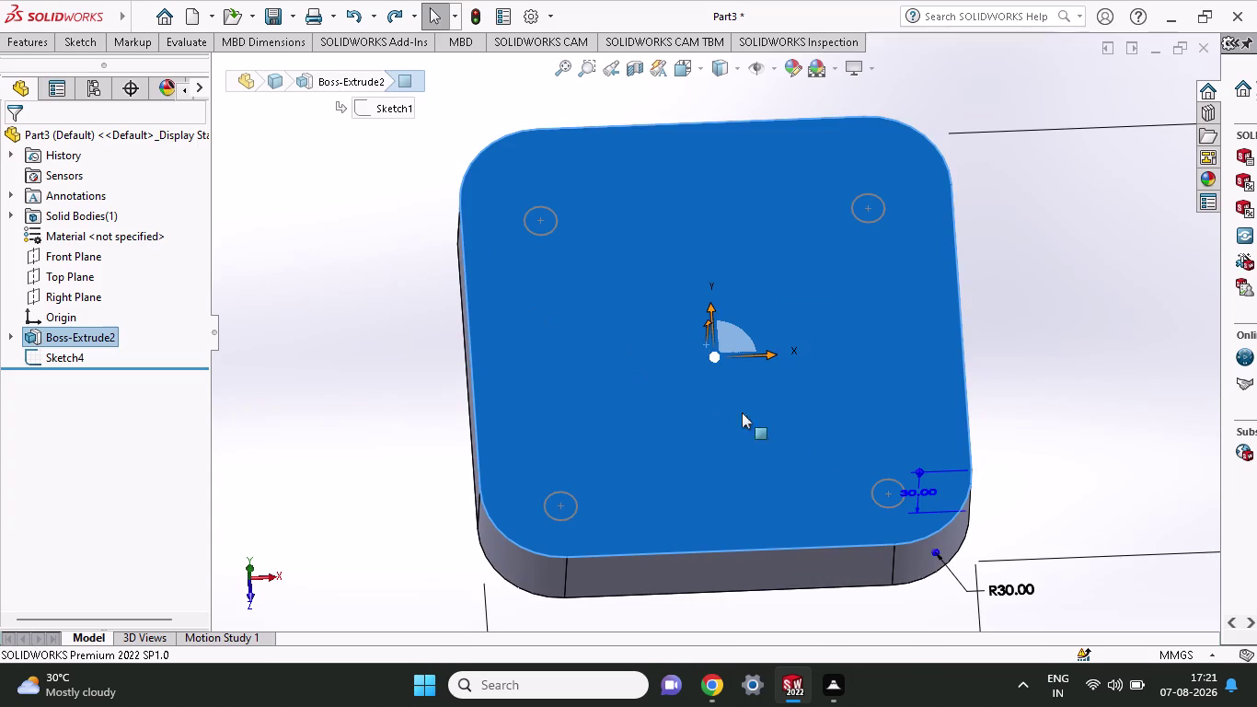
click(705, 329)
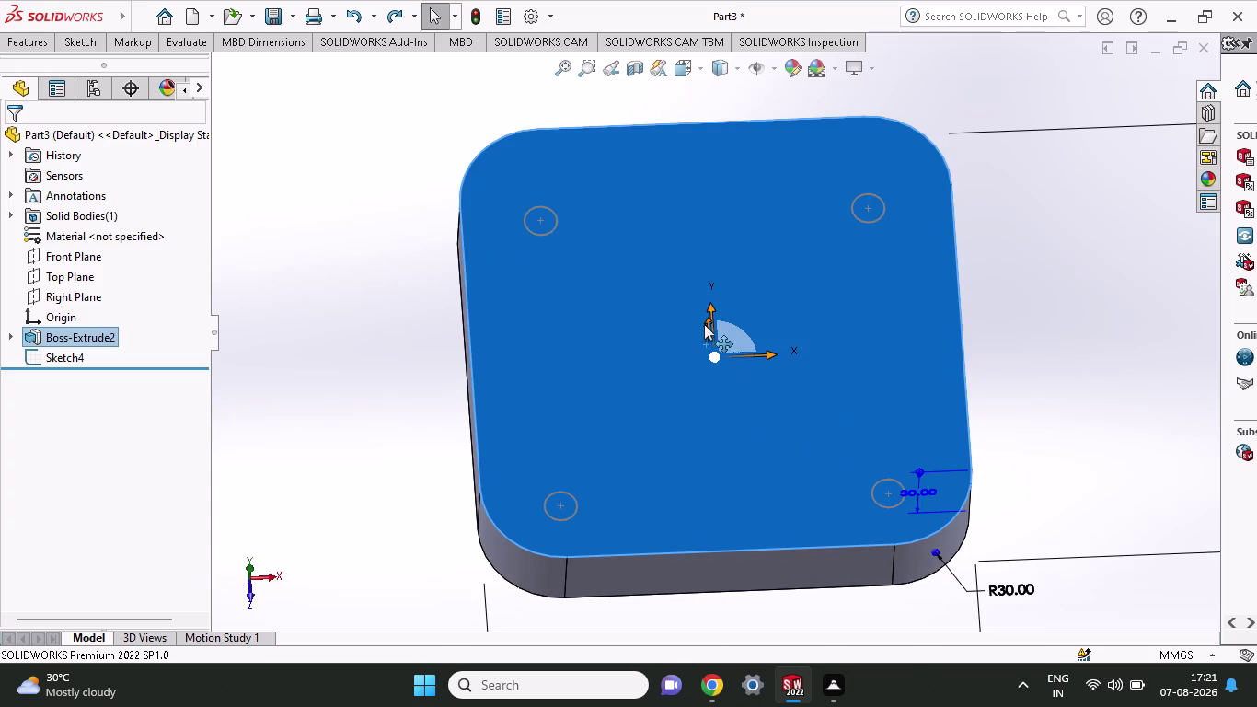
click(705, 322)
scroll(down, 3)
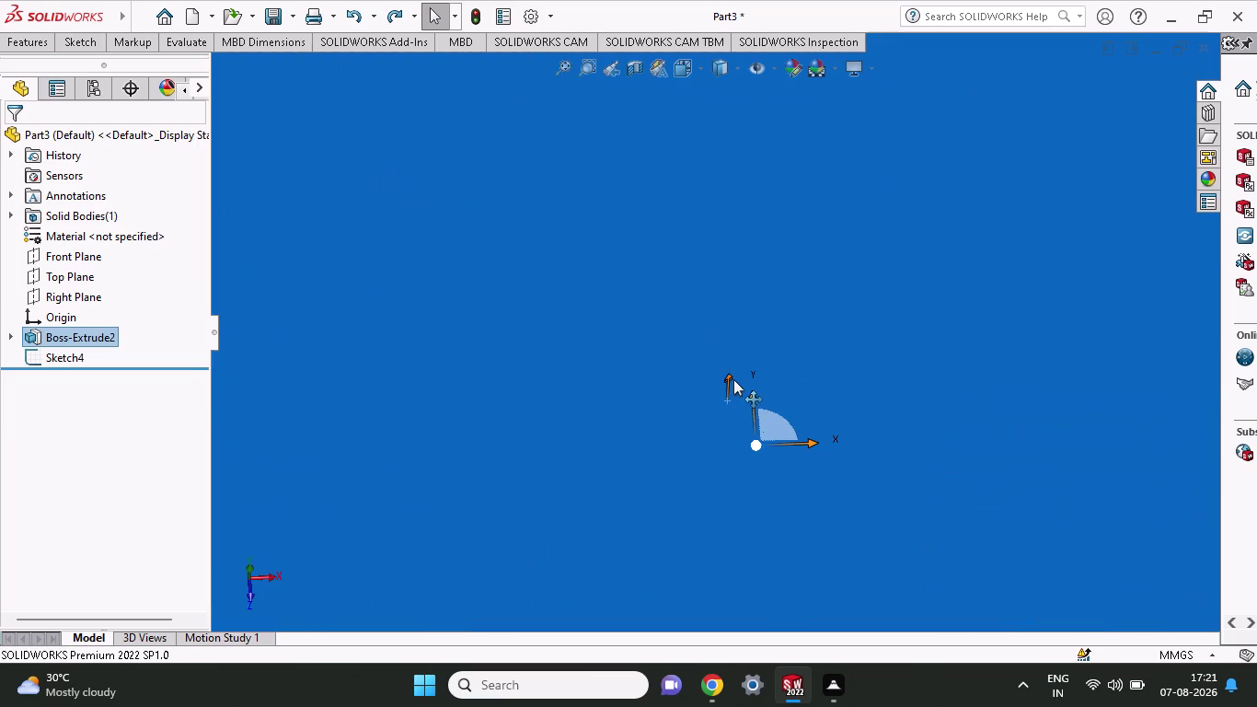
click(728, 379)
click(728, 379)
double_click(728, 373)
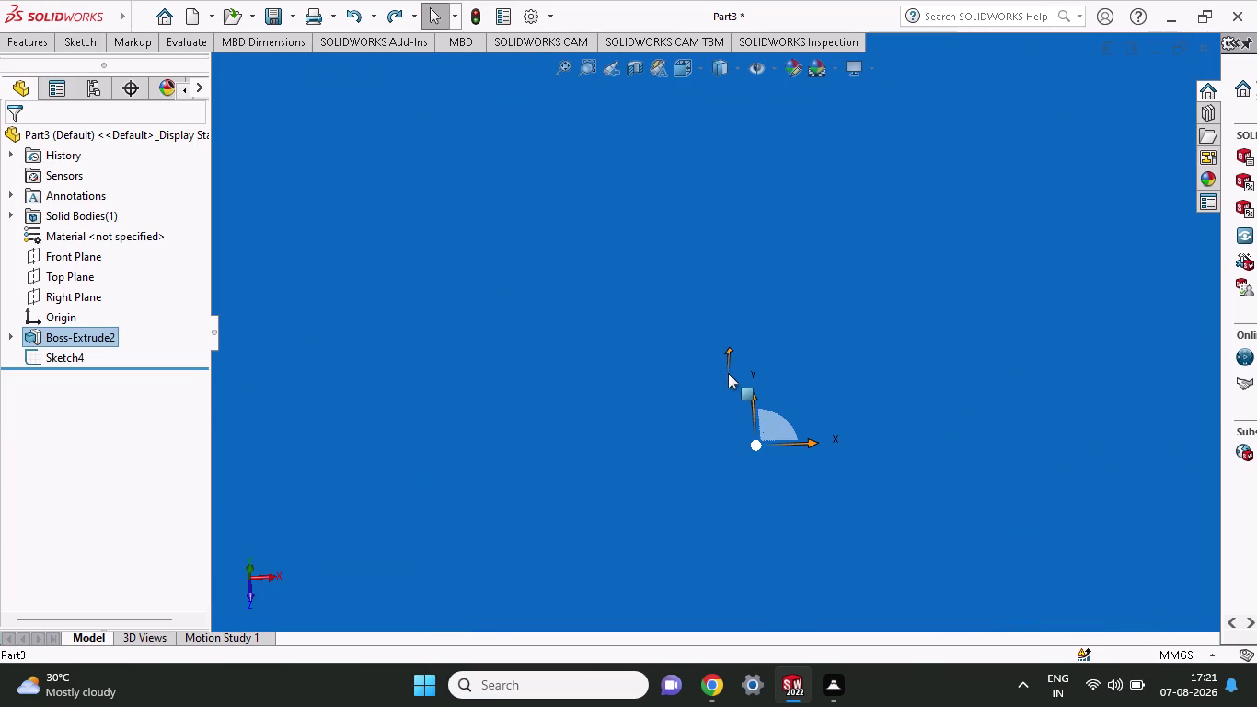
scroll(up, 3)
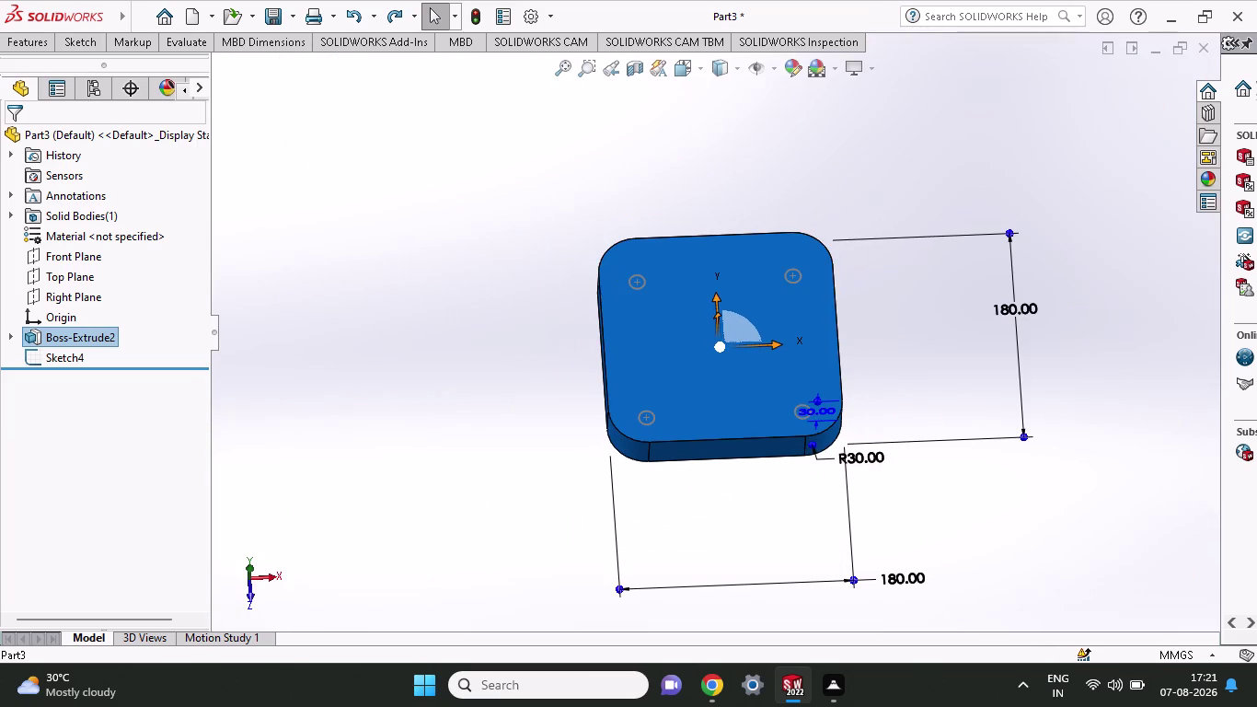
Try starting new sketches on the plate face and cancel them.
click(82, 47)
click(117, 65)
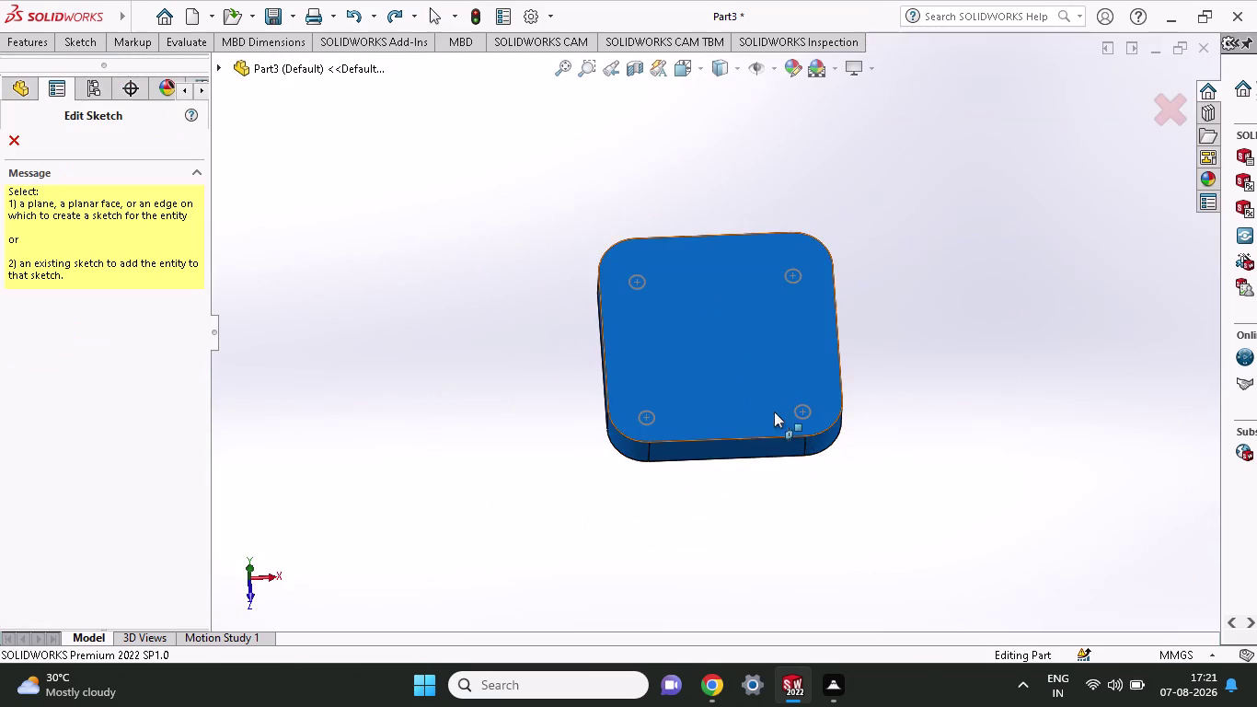
middle_drag(772, 459, 776, 428)
middle_click(776, 417)
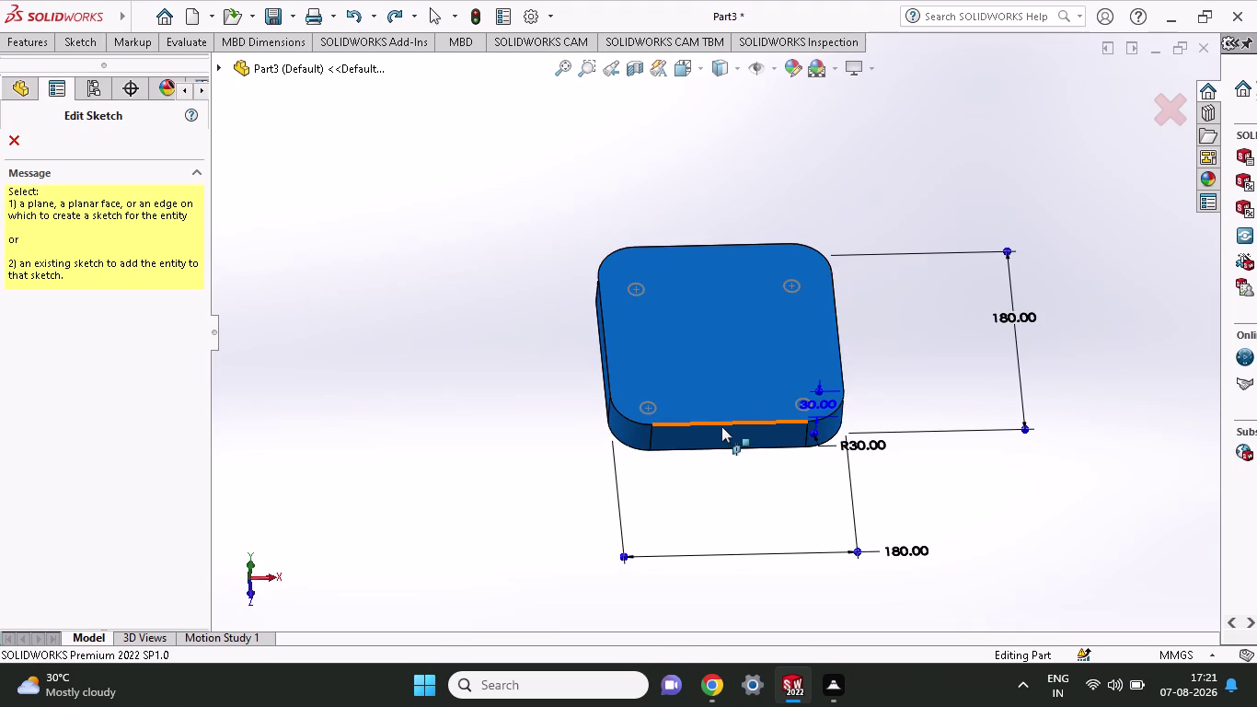
click(726, 422)
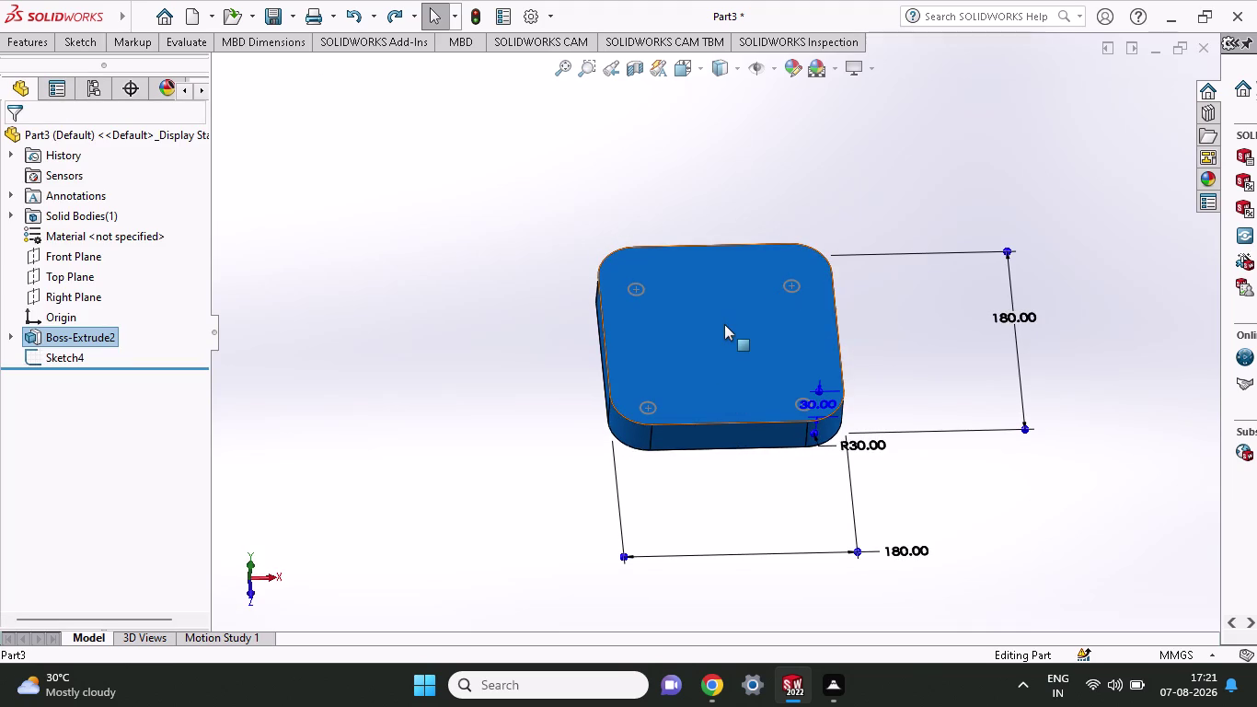
key(Escape)
click(92, 36)
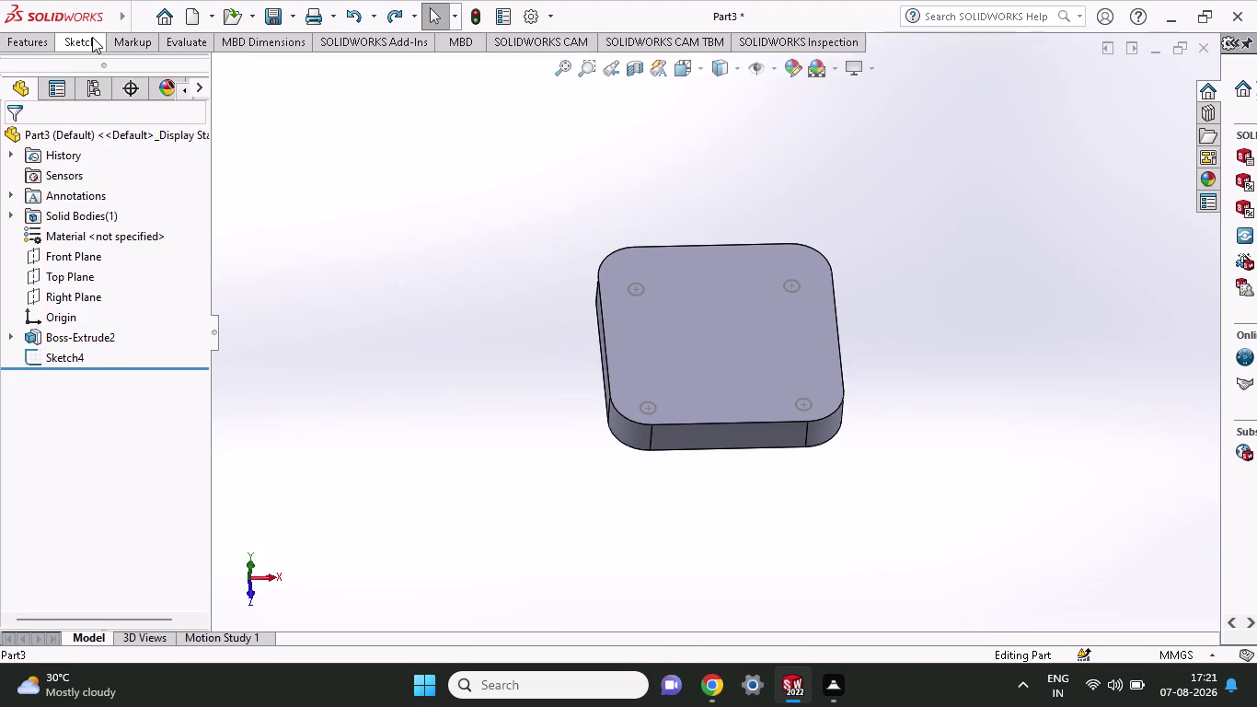
click(118, 75)
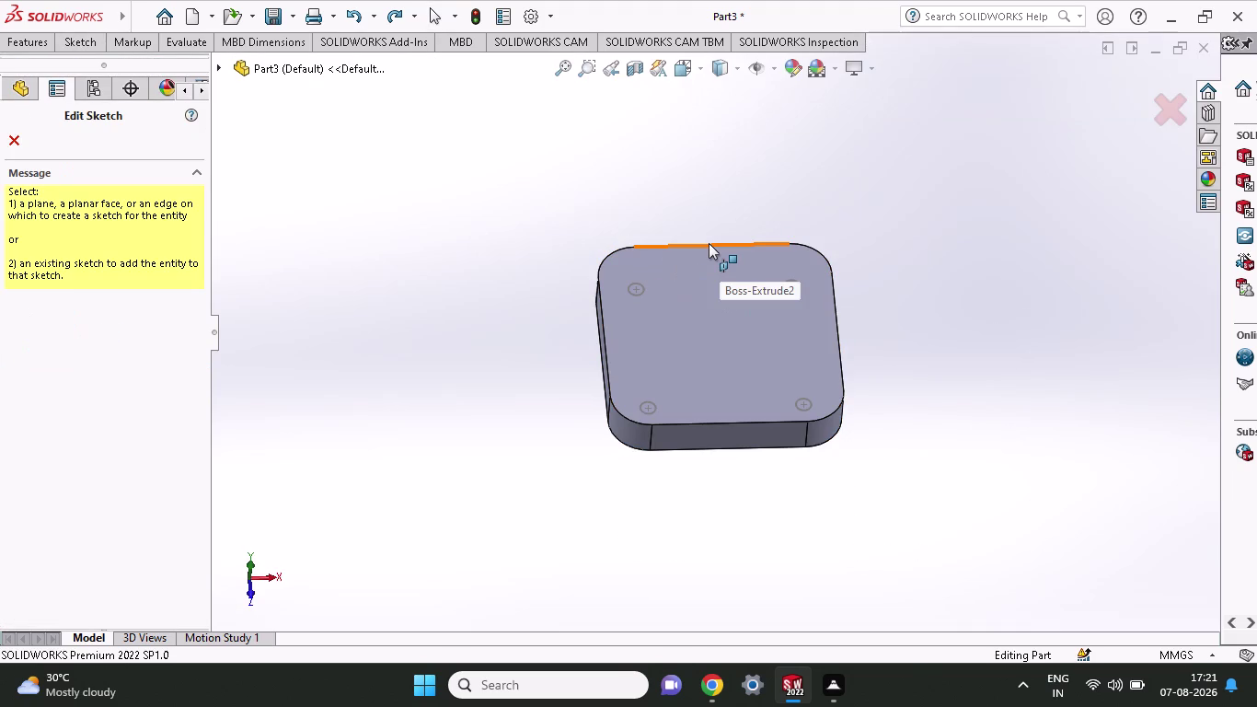
Clear all selections and start a sketch on the Front Plane from its context menu.
click(708, 243)
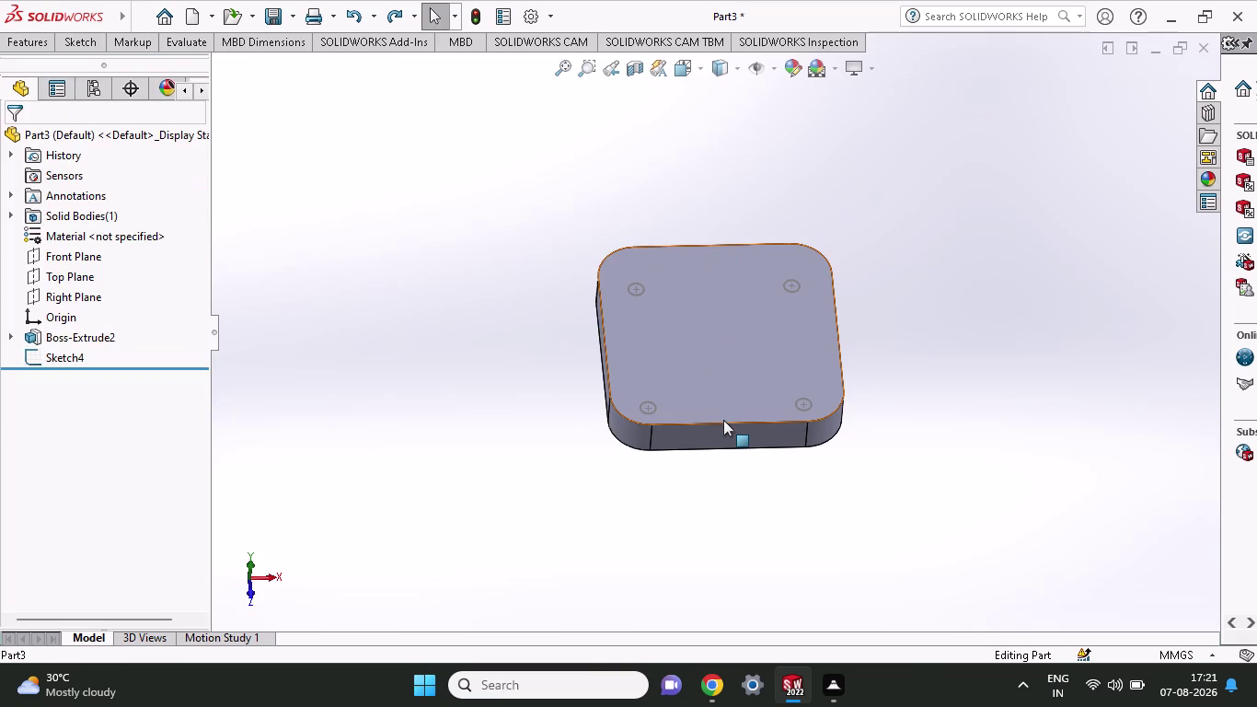
click(723, 419)
key(Escape)
key(Escape)
key(Escape)
key(Escape)
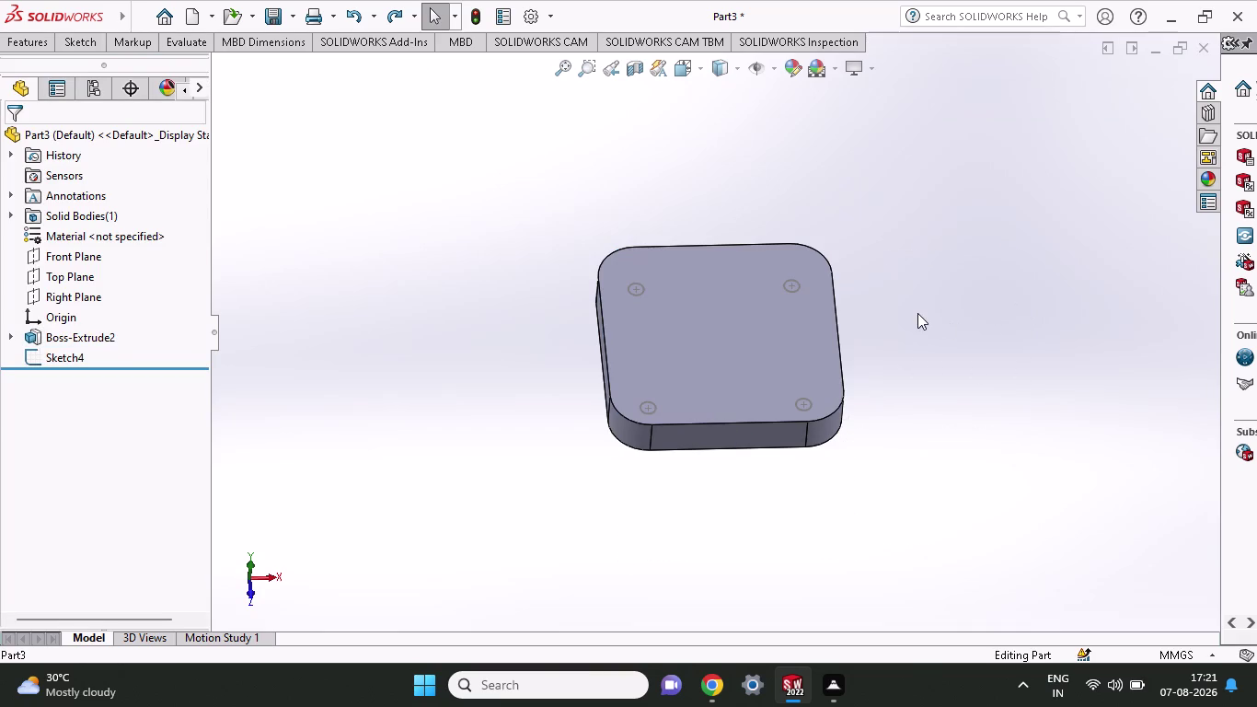
key(Escape)
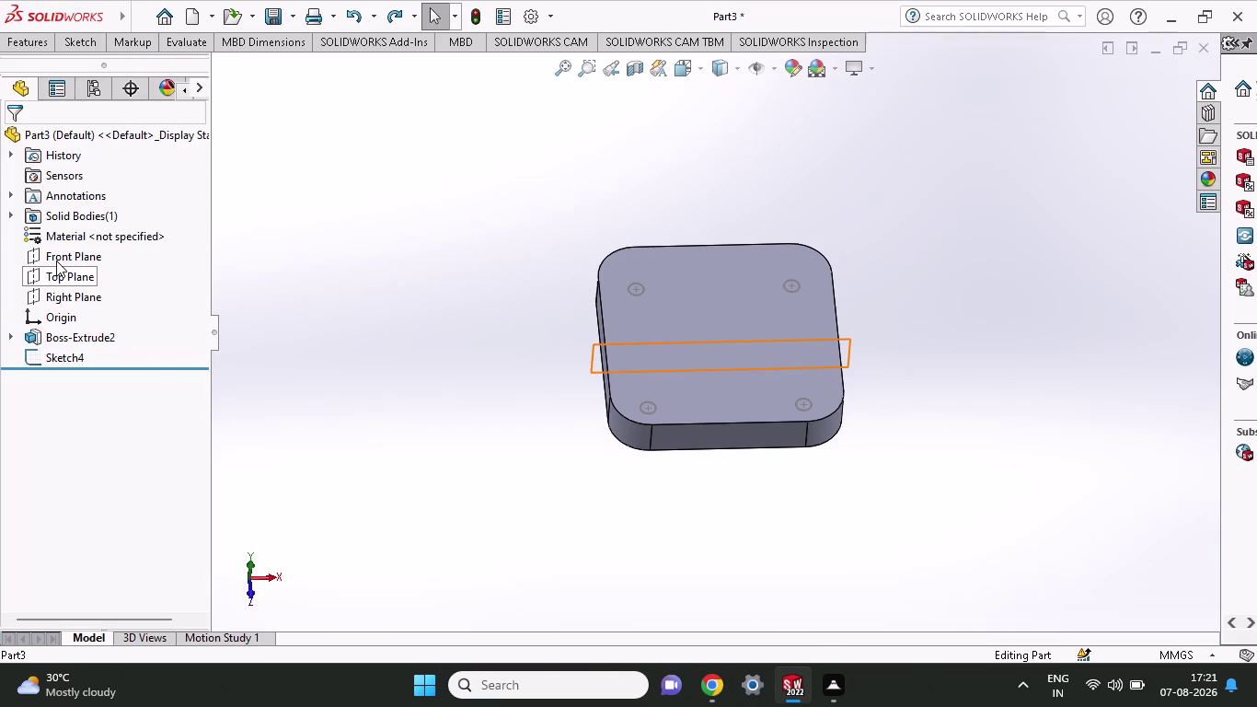
right_click(57, 260)
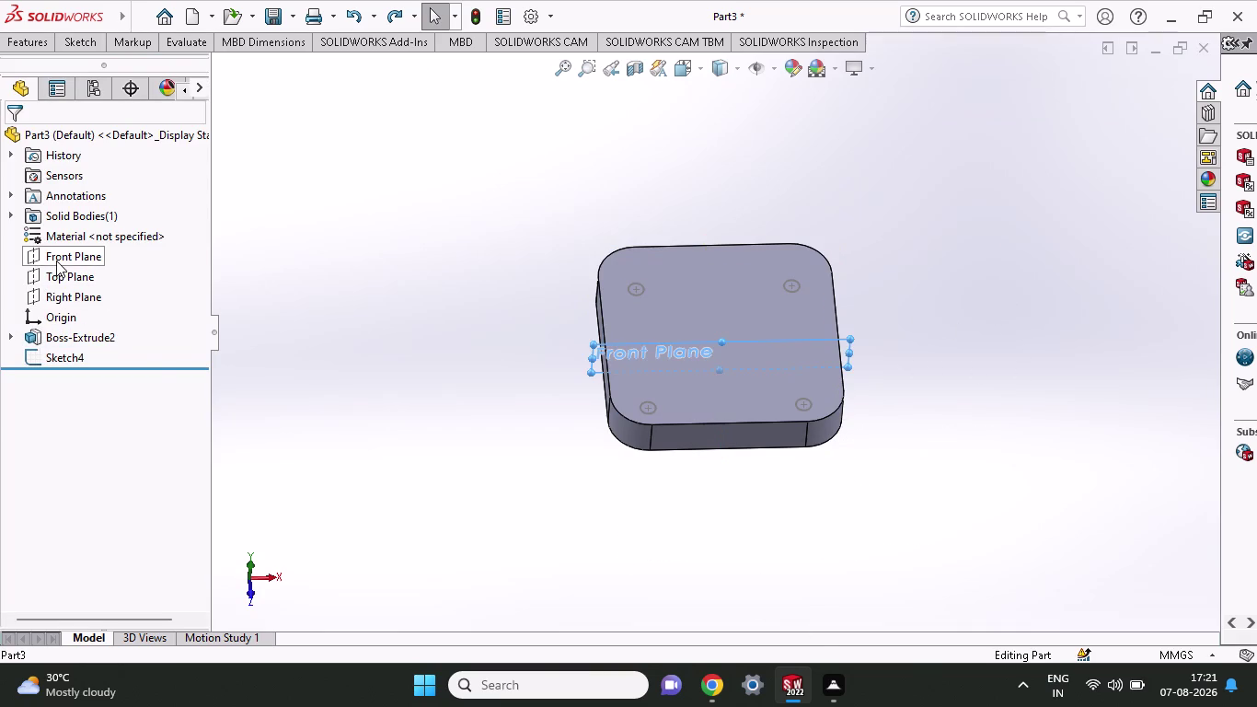
click(64, 236)
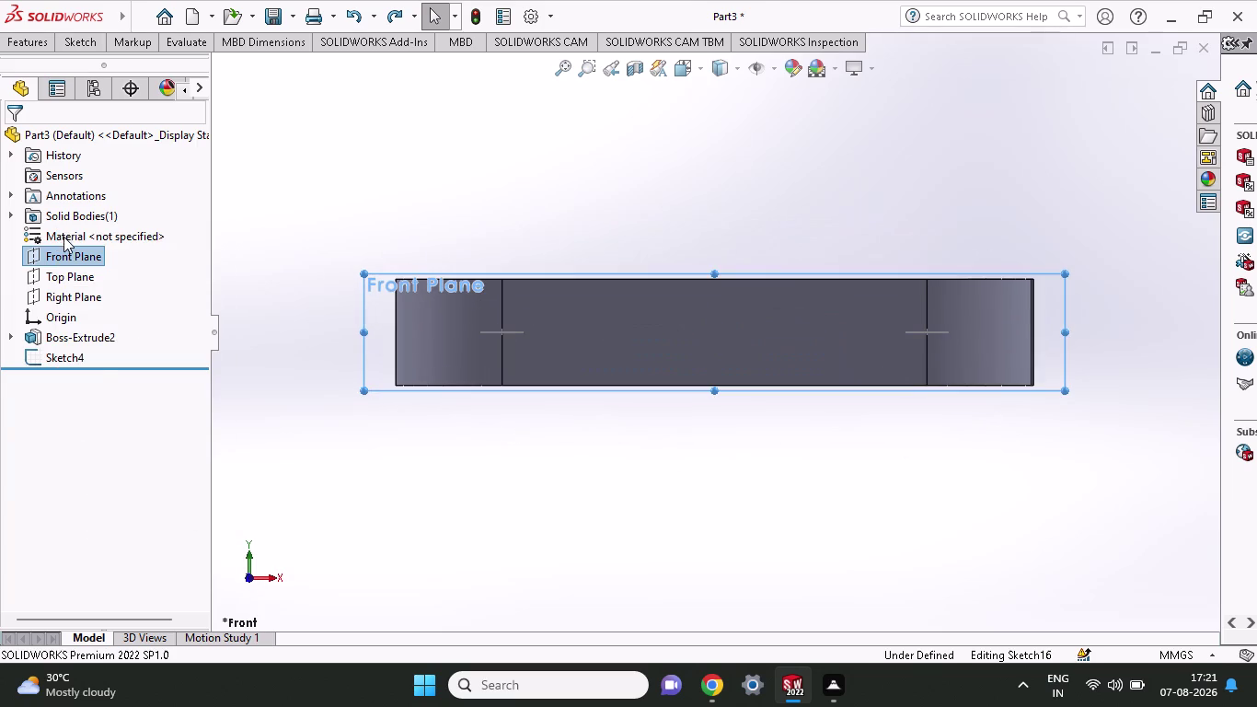
Draw the three-line profile: vertical axis from the origin, top edge, and side down.
click(88, 46)
click(116, 72)
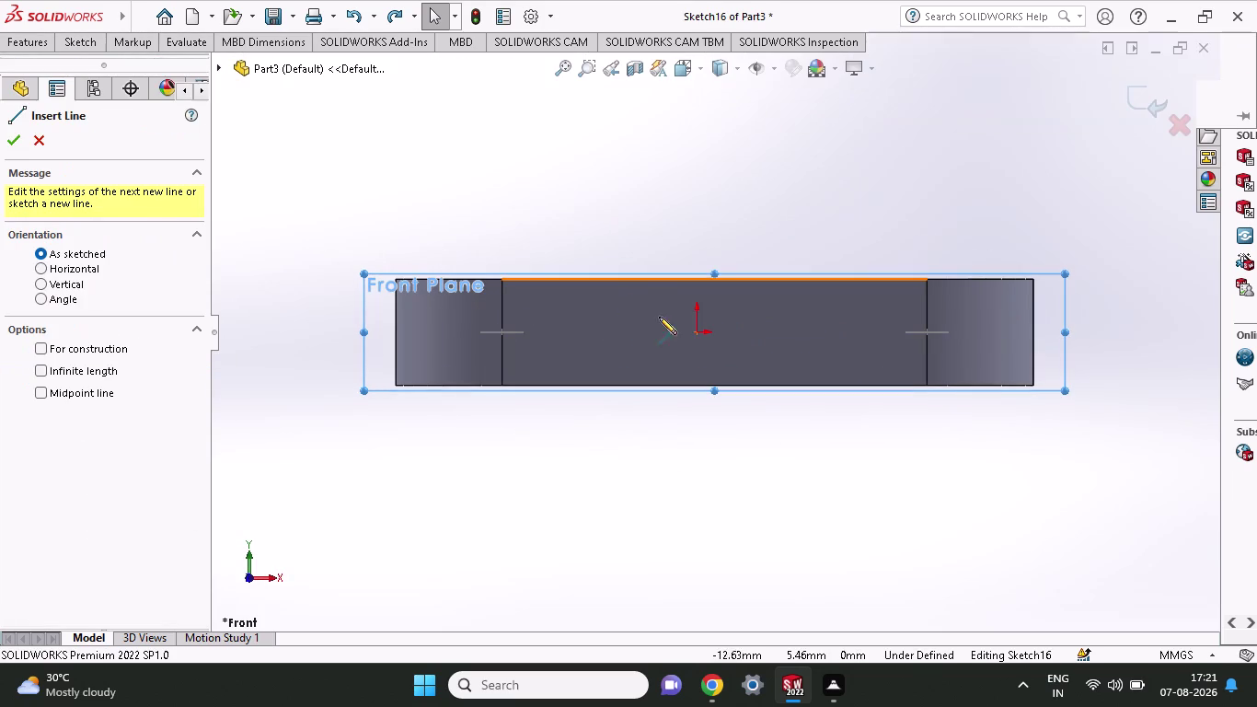
click(697, 329)
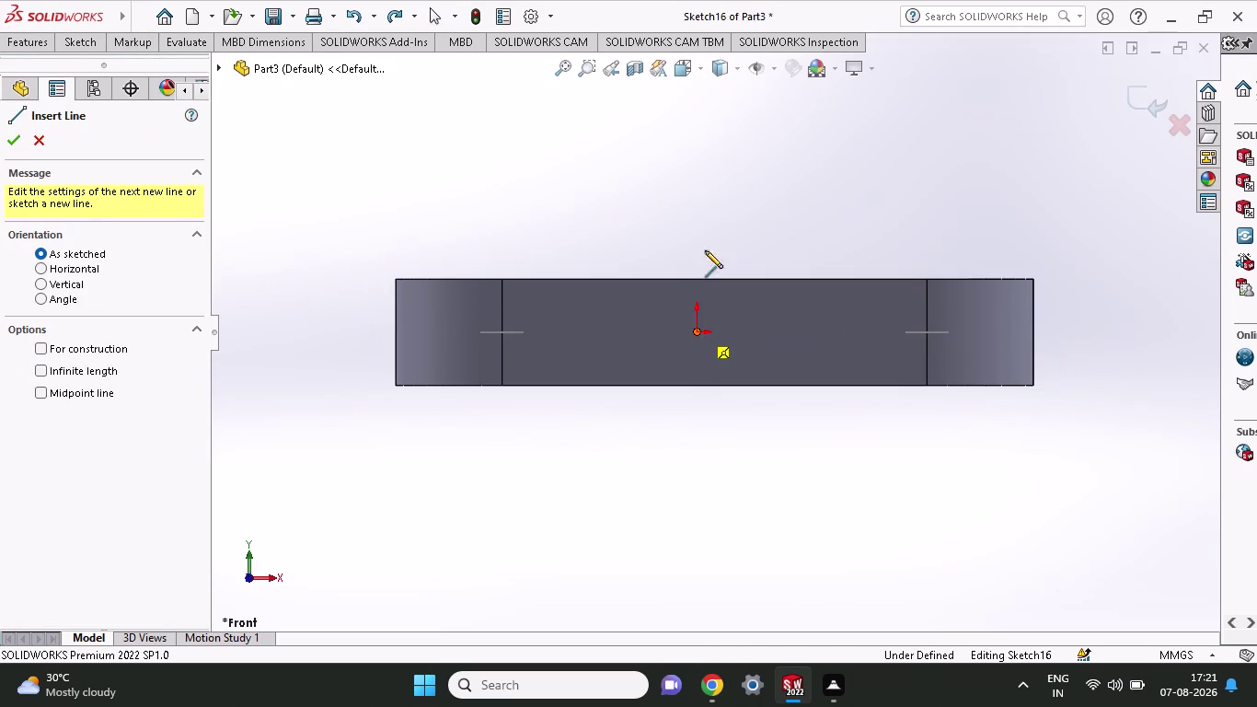
click(696, 106)
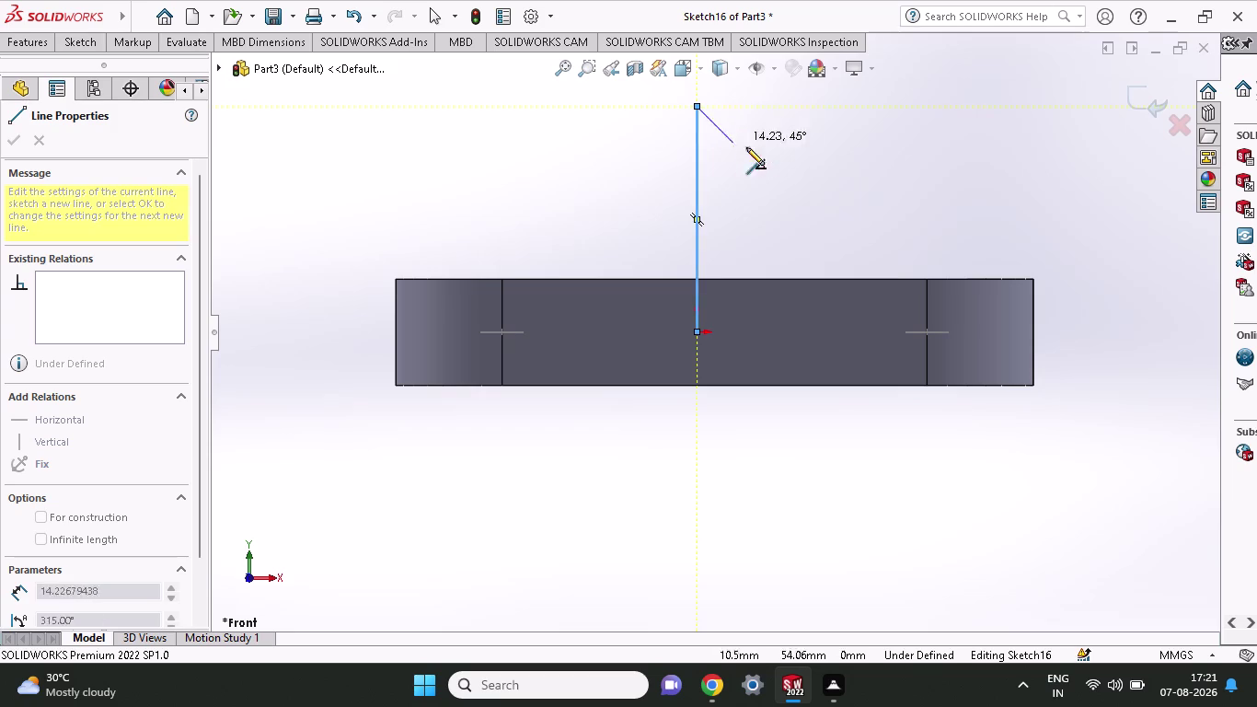
click(825, 100)
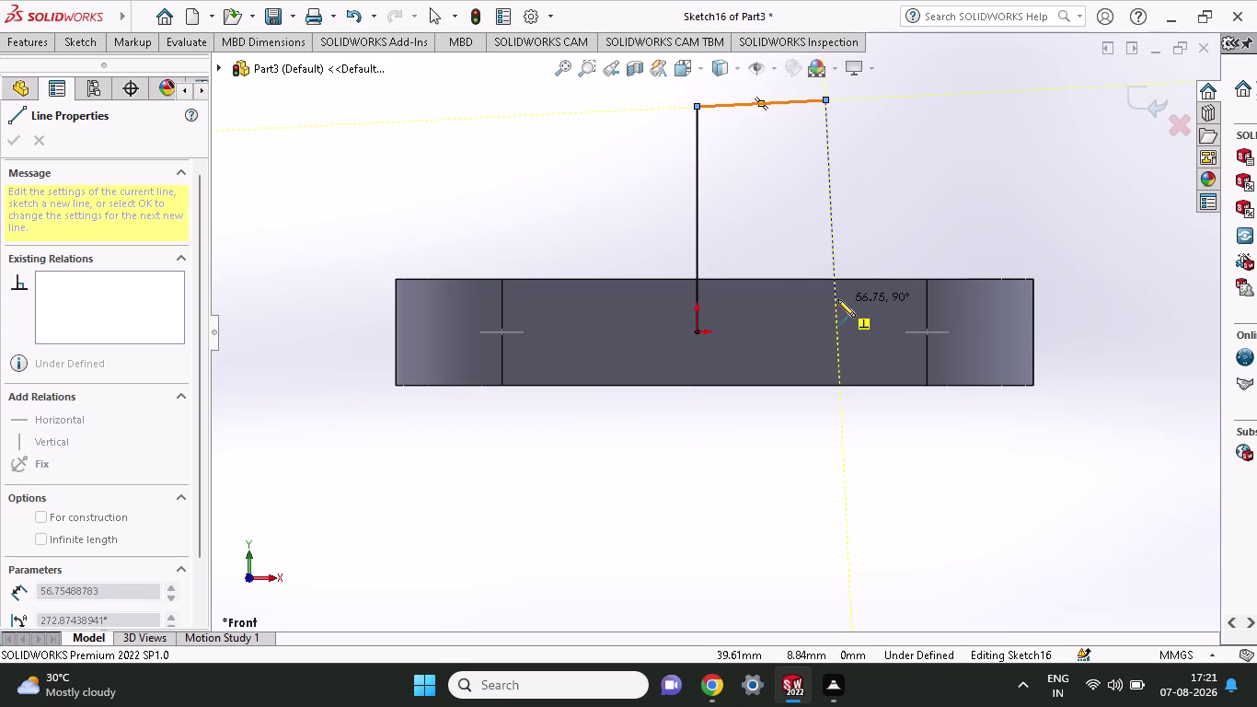
click(833, 280)
key(Escape)
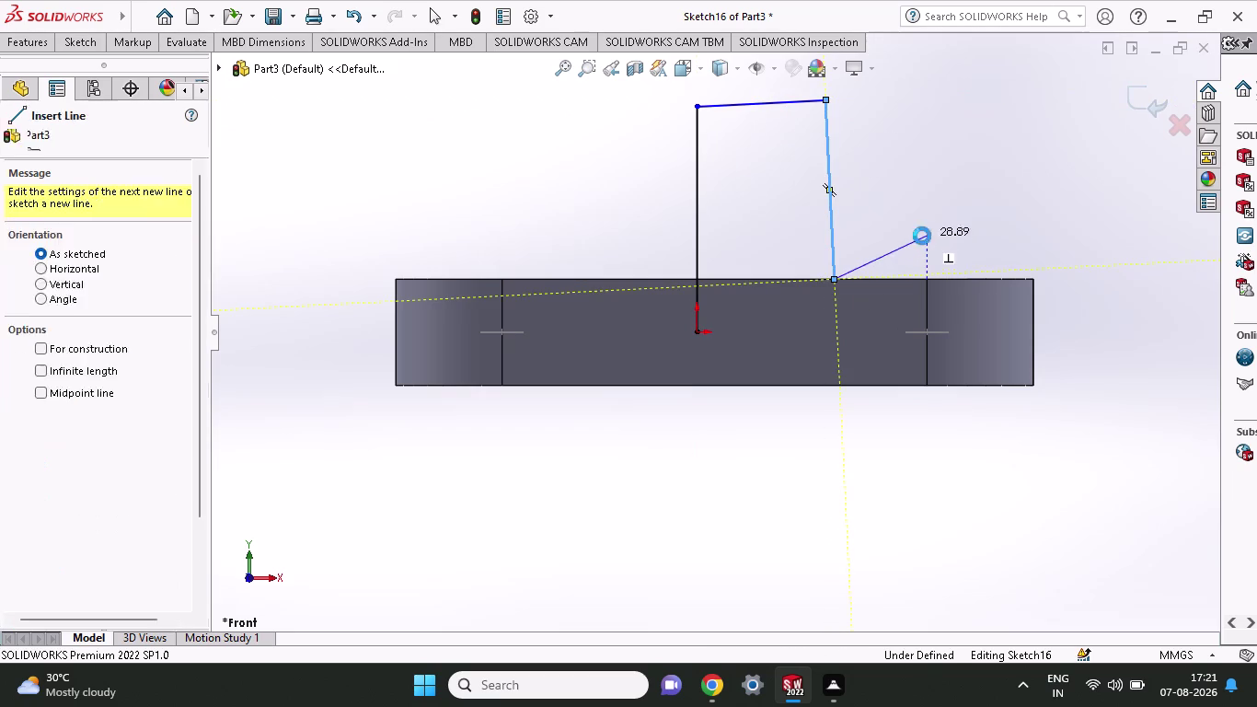
click(81, 38)
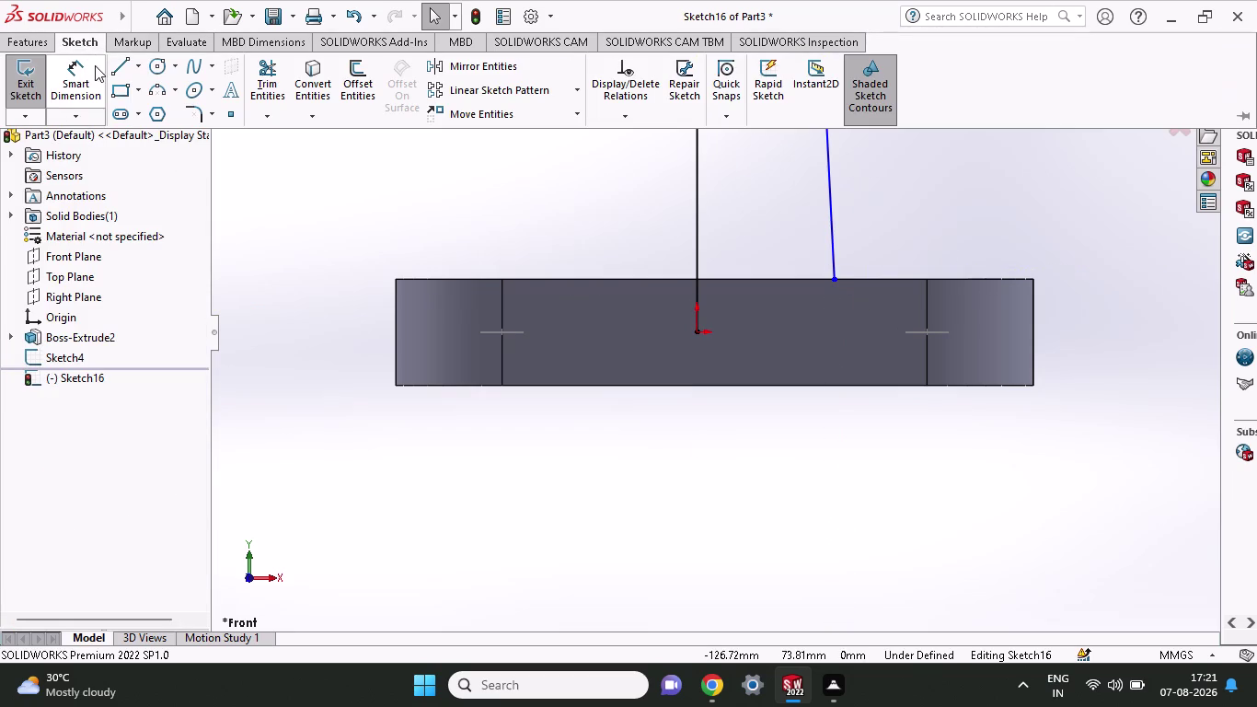
Start a Revolved Boss/Base on the knob profile.
click(37, 43)
click(92, 72)
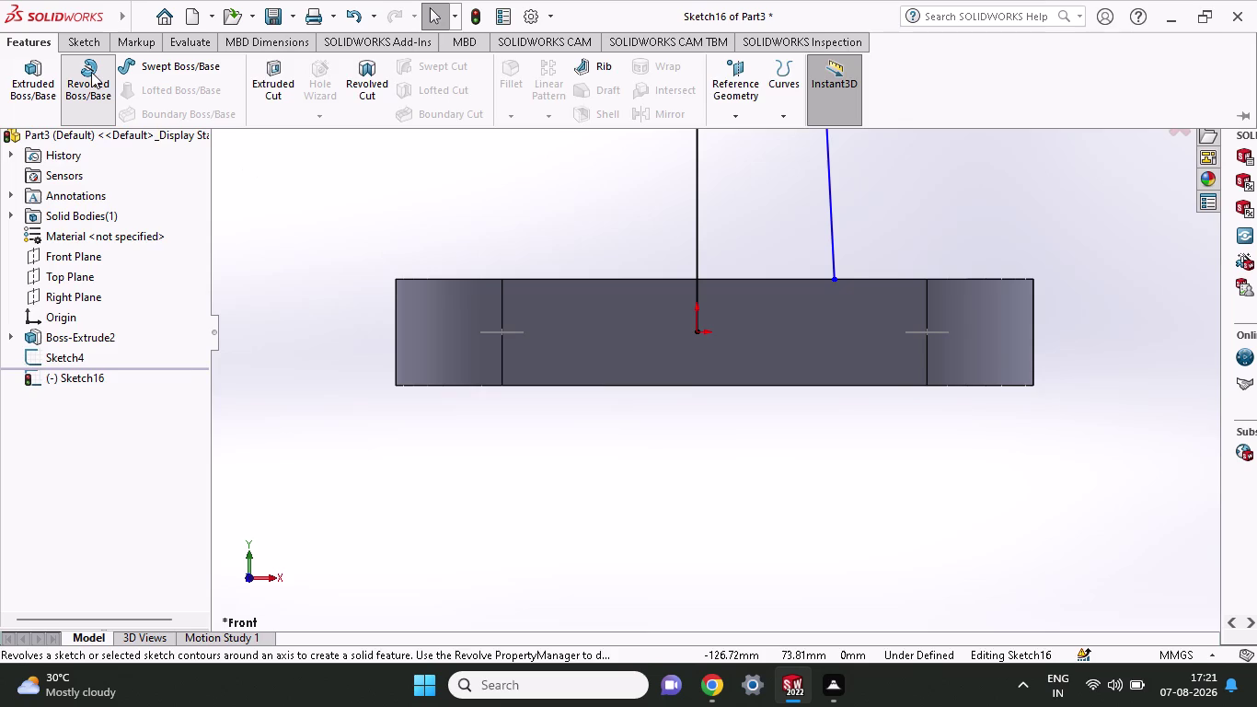
click(697, 232)
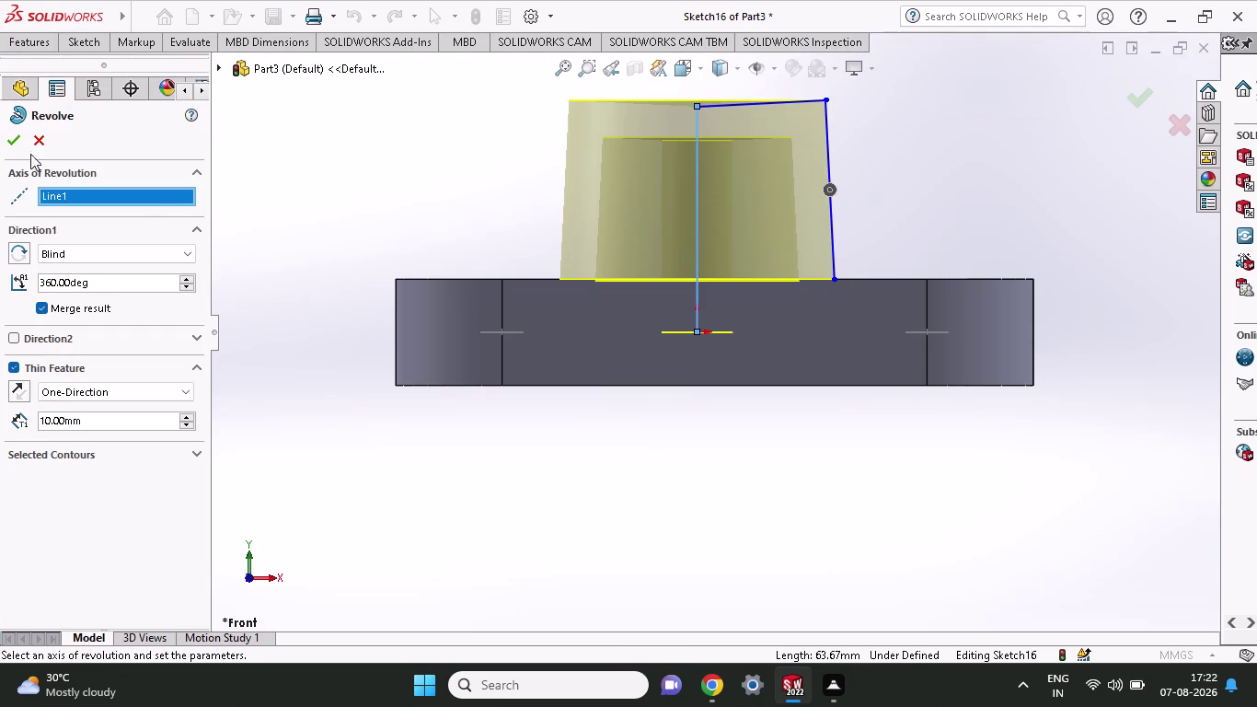
Confirm the Revolve-Thin2 boss, orbit to view it from the side, then undo.
click(7, 140)
middle_drag(352, 170, 352, 386)
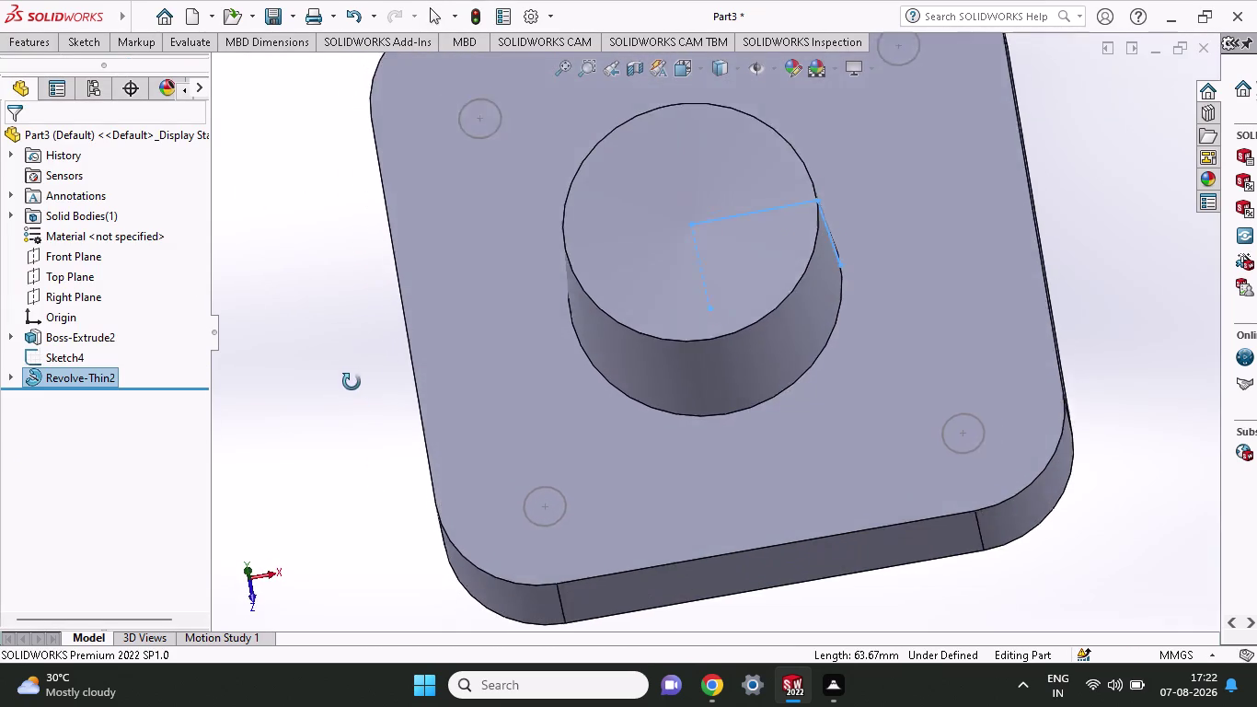
middle_drag(352, 386, 366, 199)
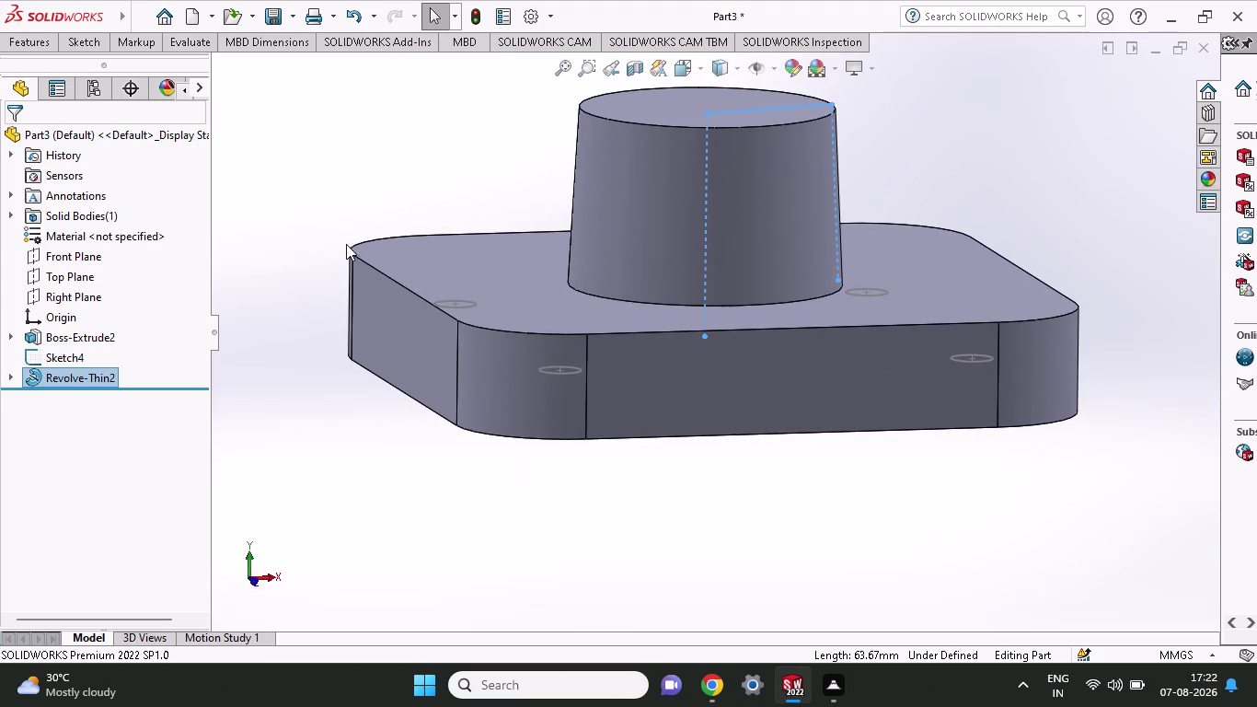
key(ctrl+z)
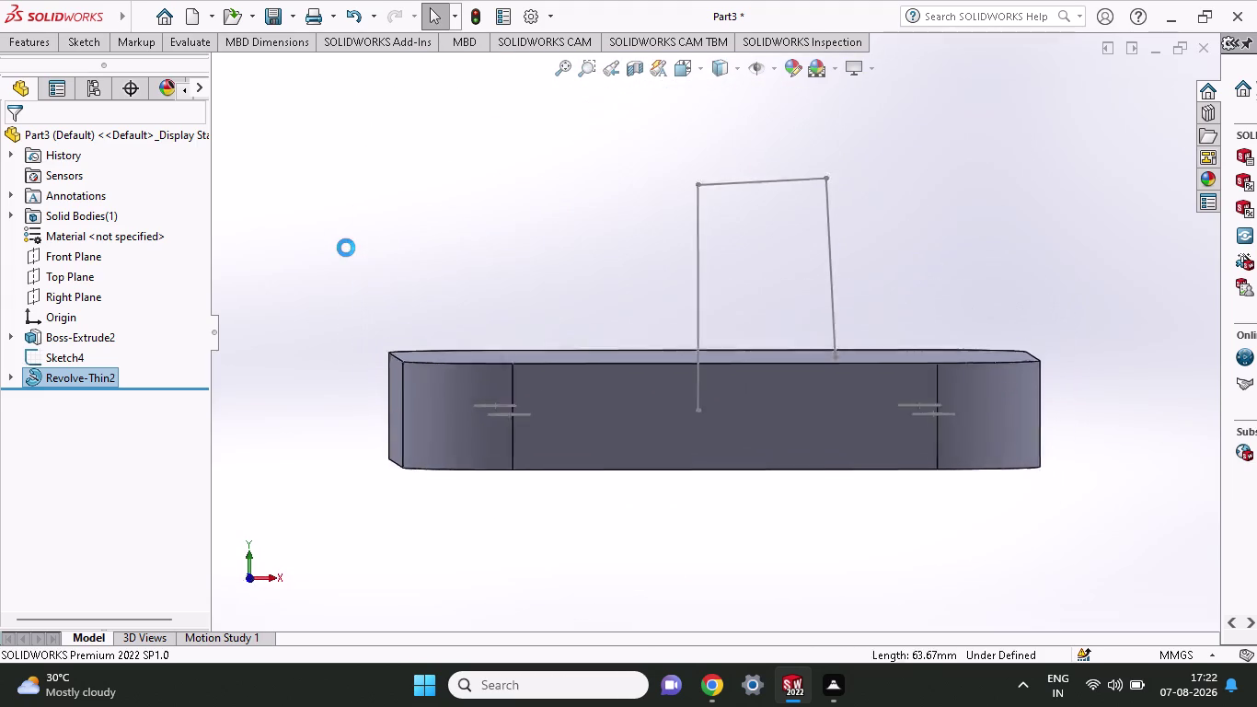
Undo the thin revolve and the profile sketch edits.
key(ctrl+z)
key(ctrl+z)
key(ctrl+z)
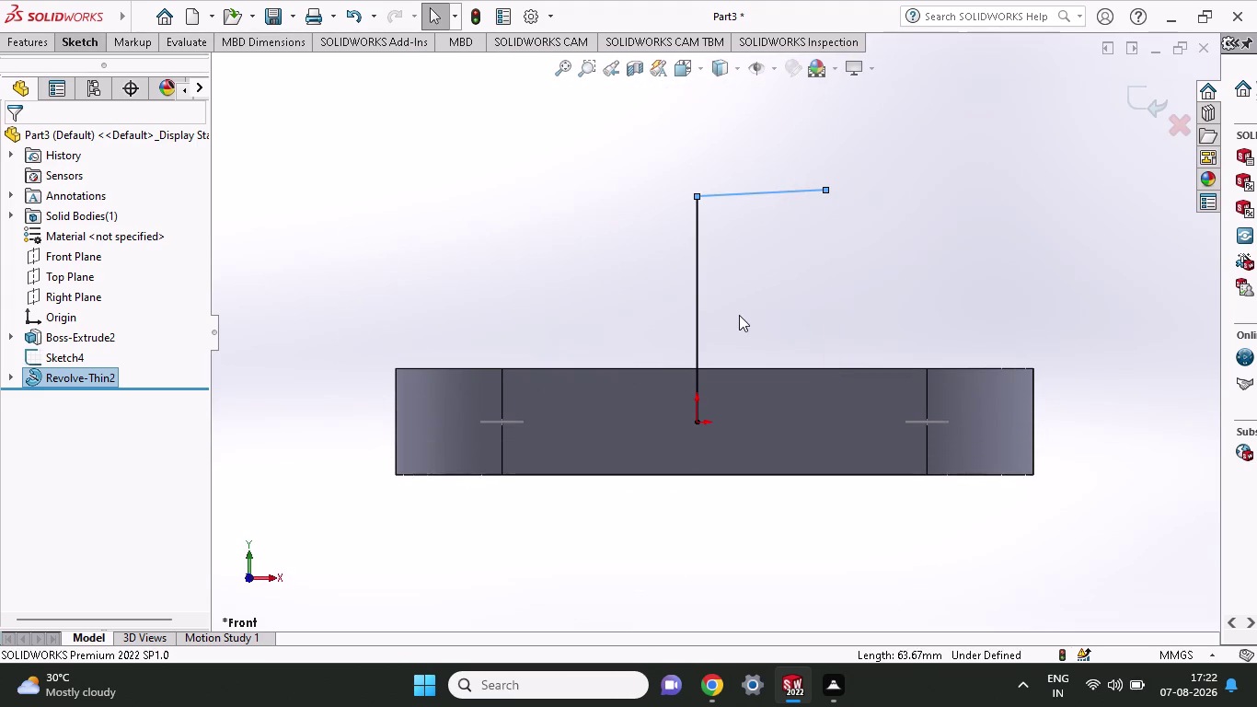
key(ctrl+z)
key(ctrl+z)
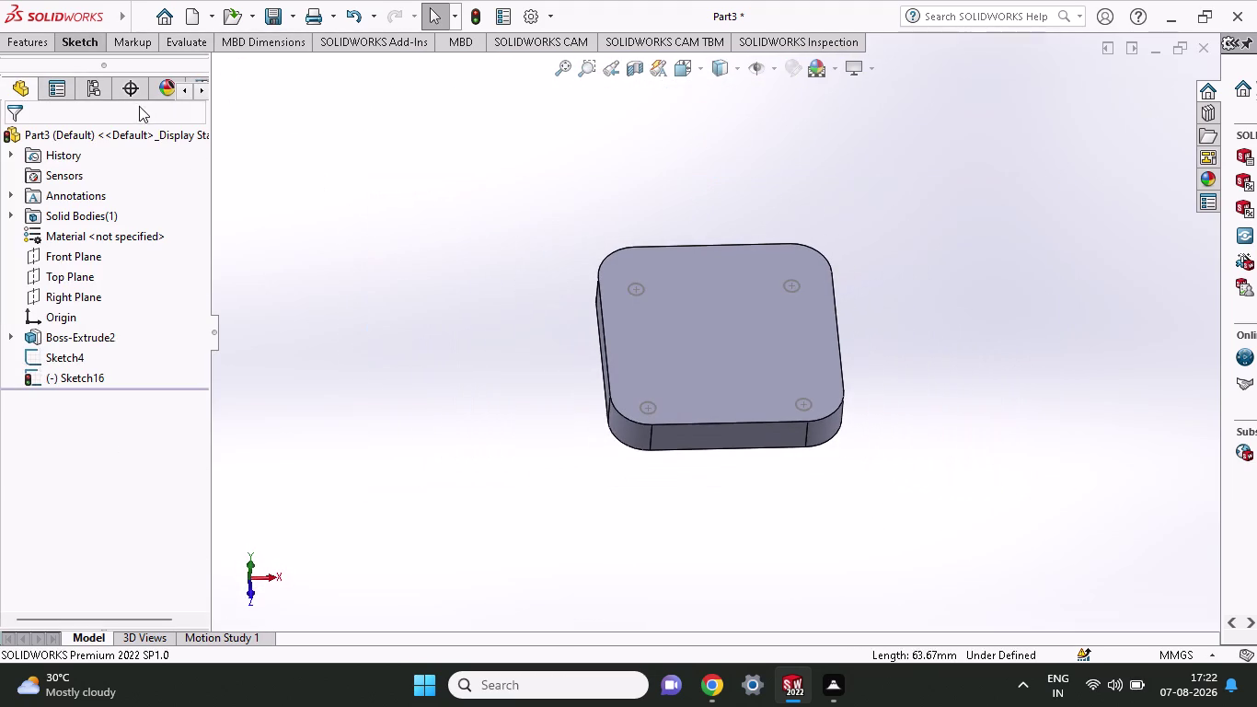
Start a new line sketch on the Front Plane.
click(77, 44)
click(115, 64)
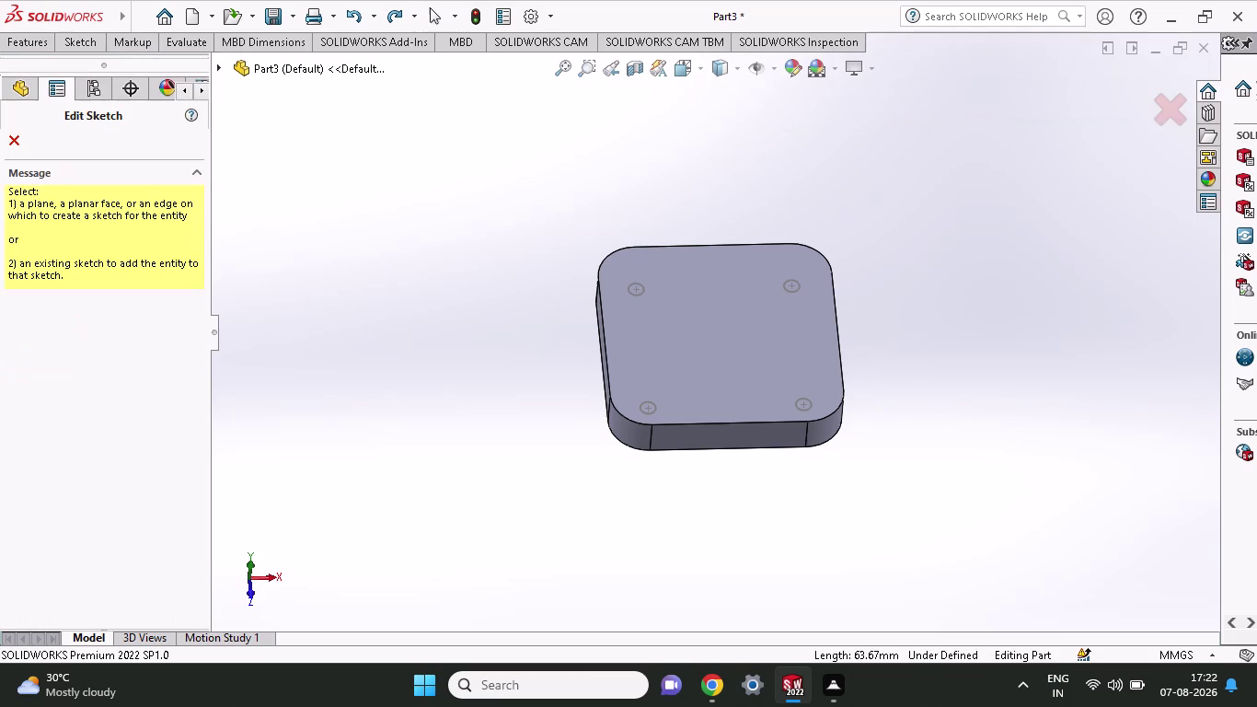
click(29, 88)
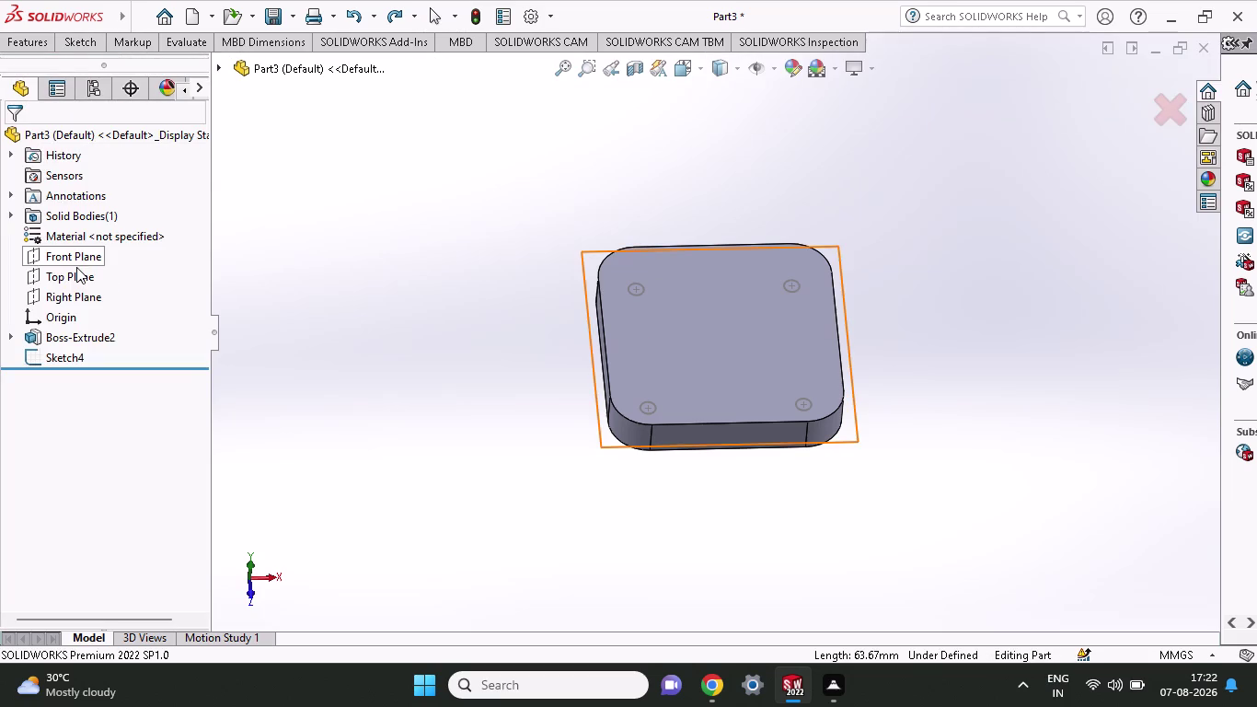
right_click(75, 260)
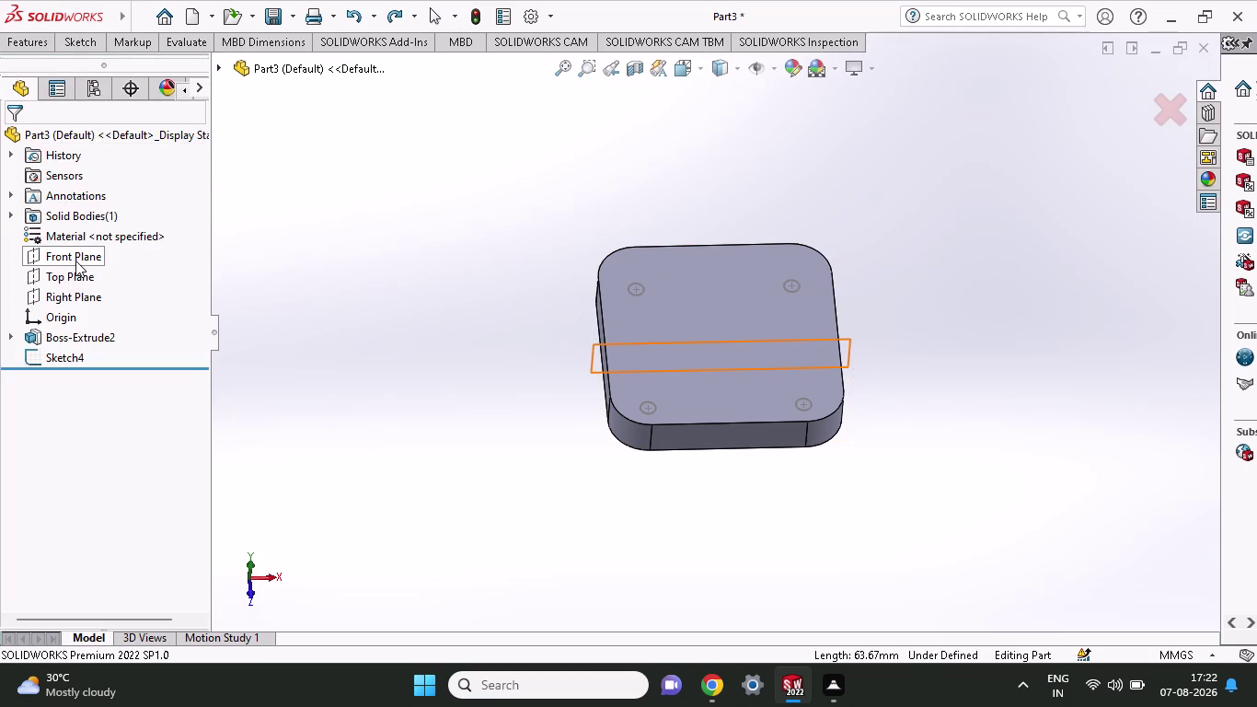
click(67, 251)
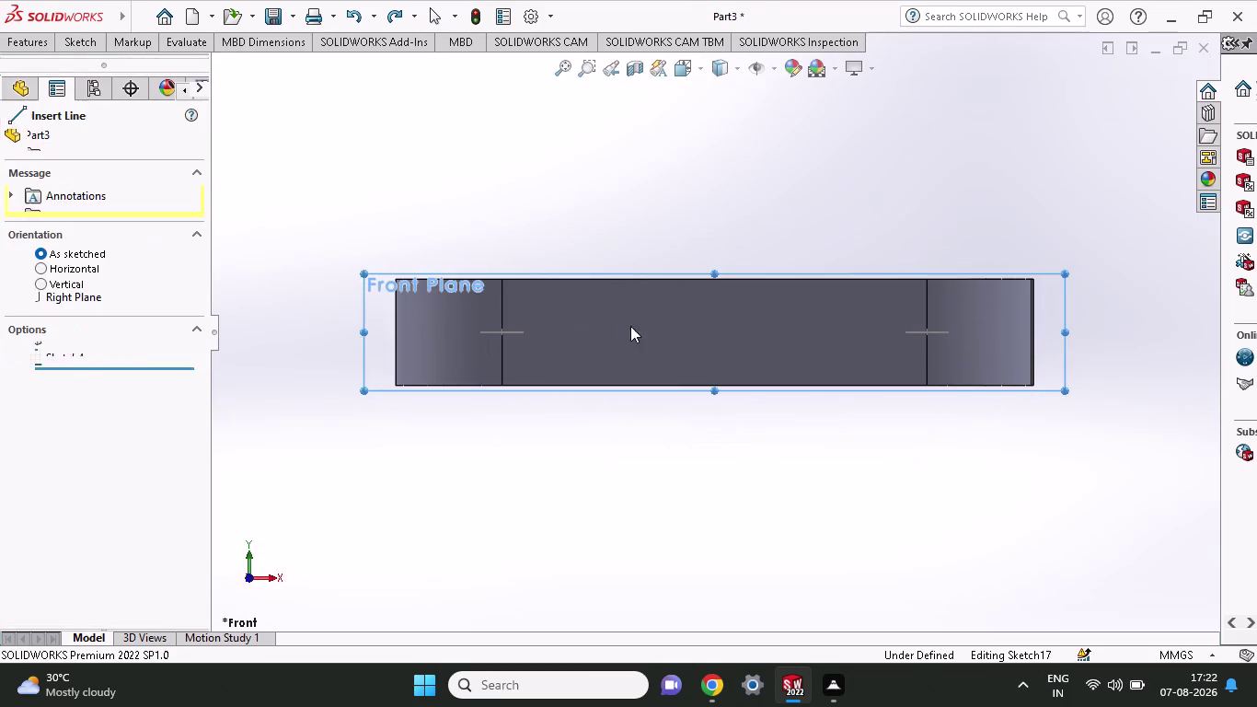
Sketch a vertical line up from the origin, a horizontal top, and a right-side drop.
click(697, 278)
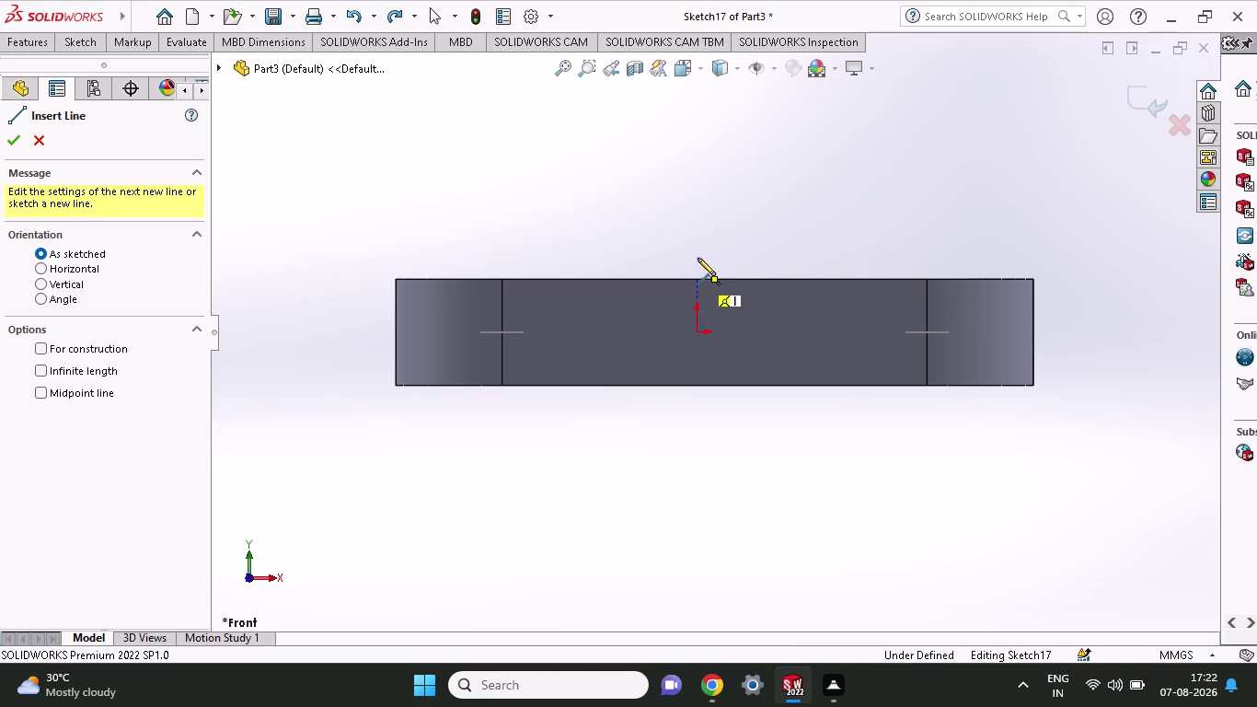
scroll(up, 3)
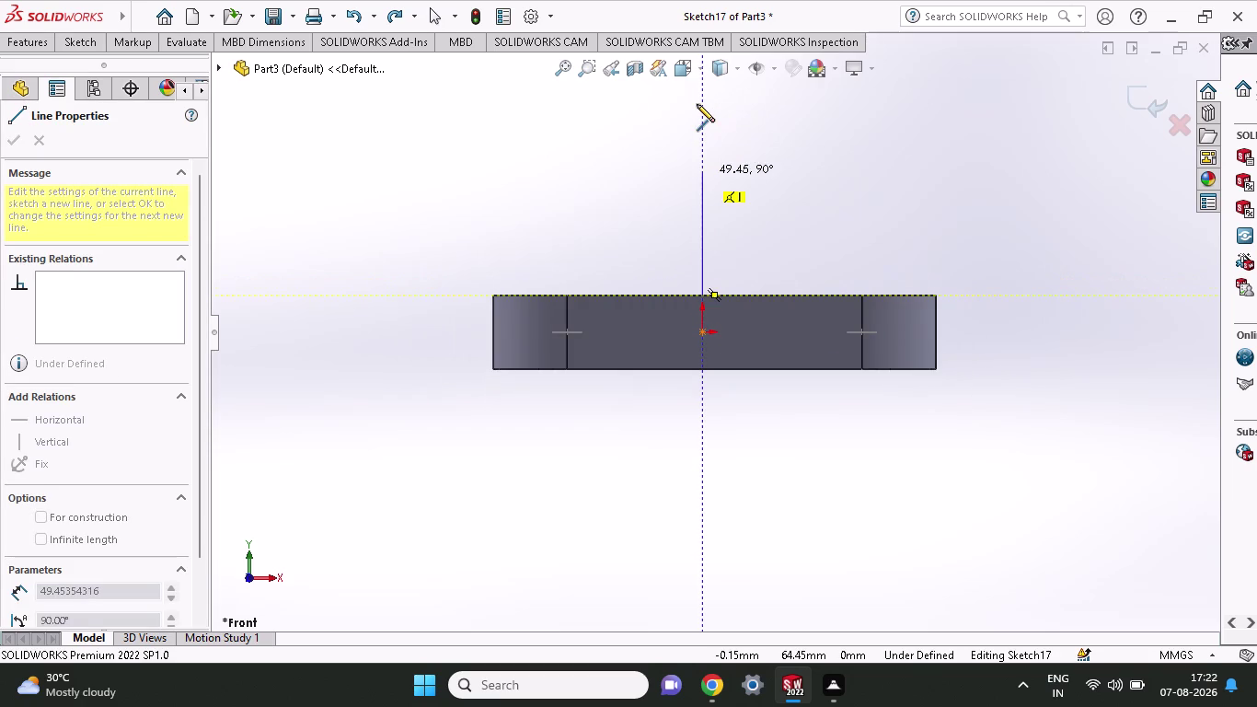
click(704, 103)
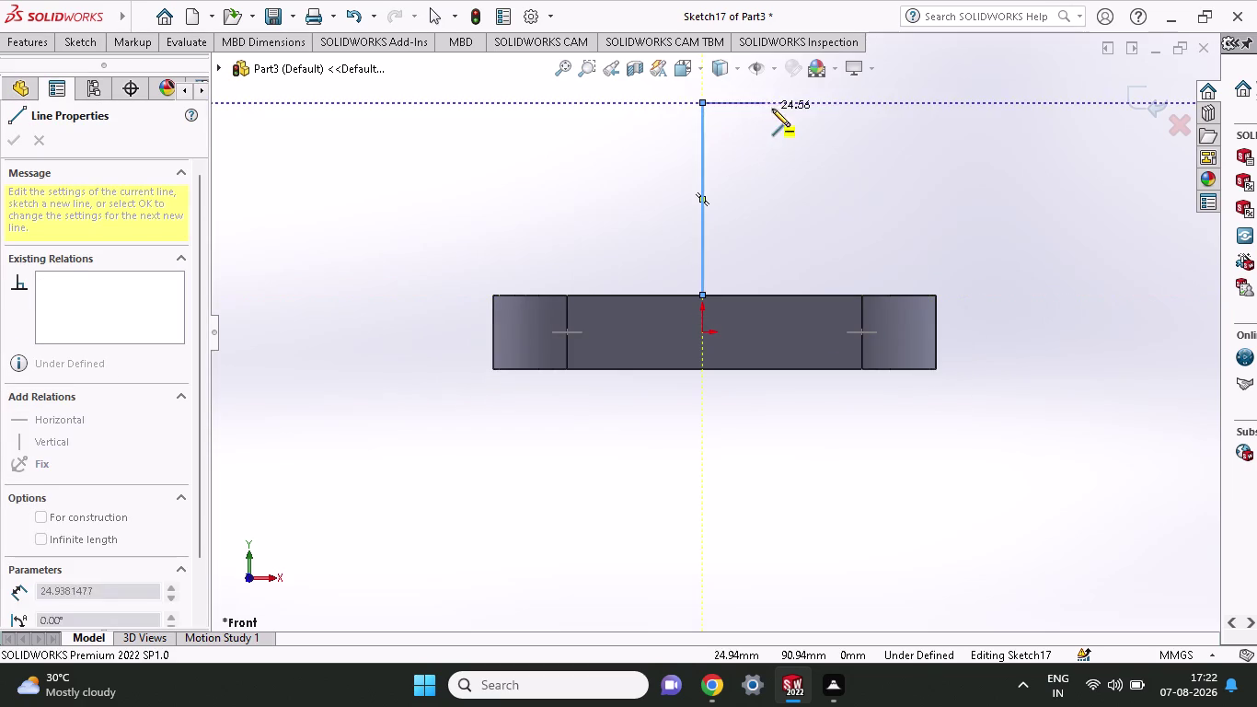
click(800, 101)
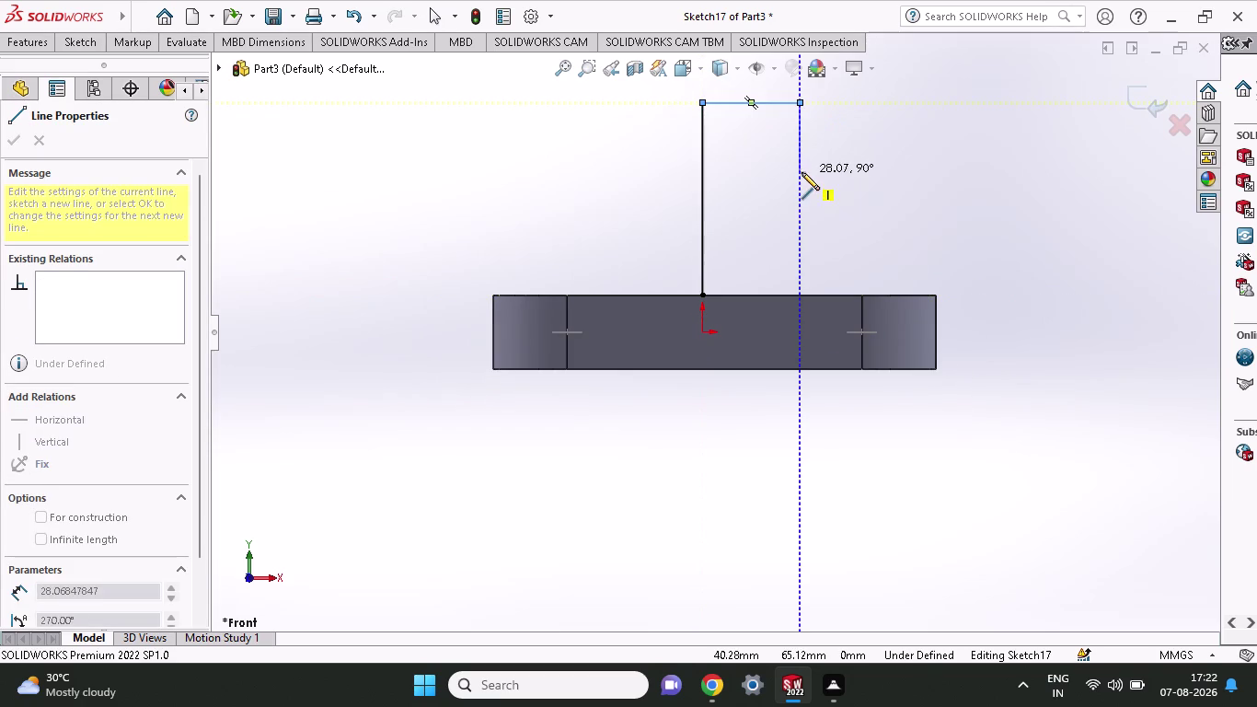
click(801, 201)
key(grave)
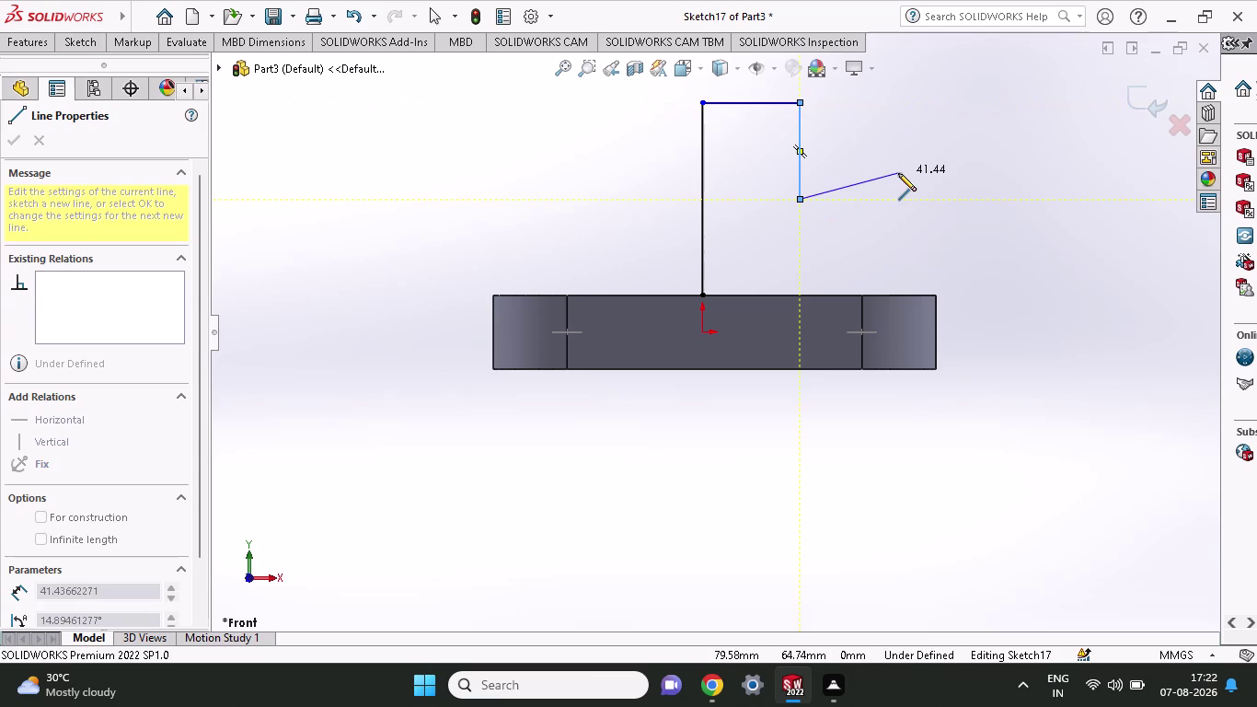
key(Escape)
scroll(down, 3)
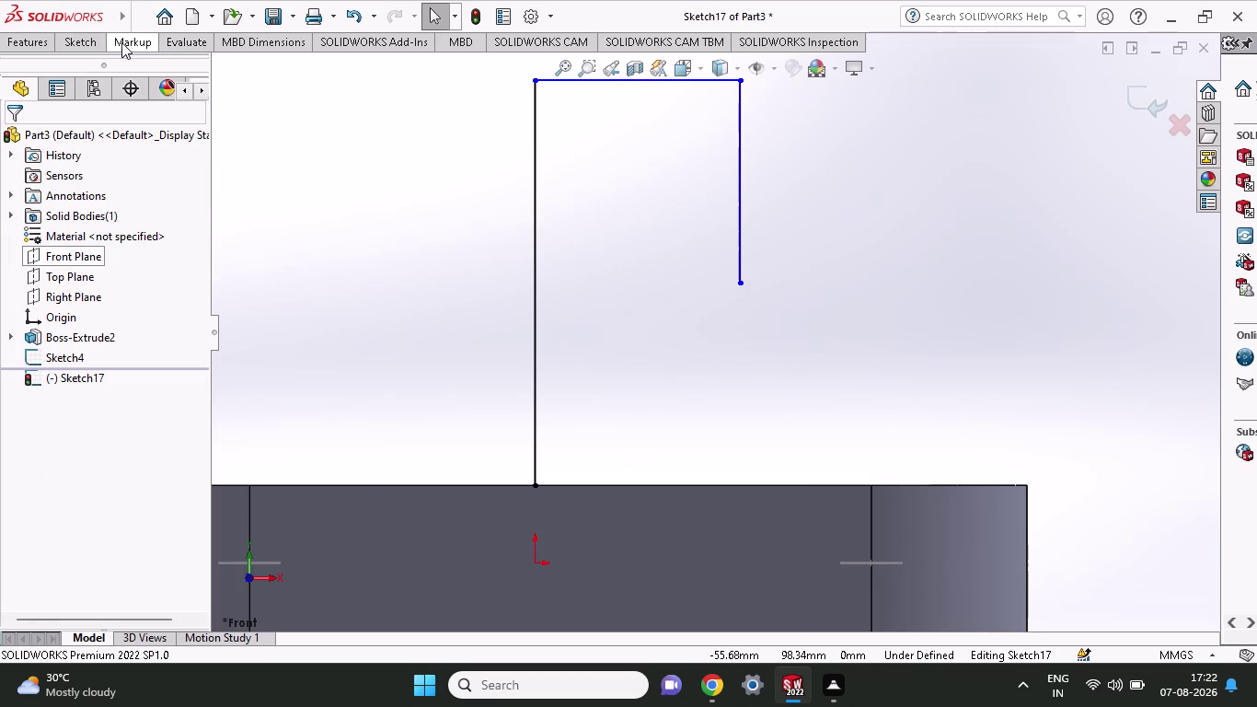
Start dimensioning the vertical line's height with Smart Dimension.
click(90, 42)
click(79, 76)
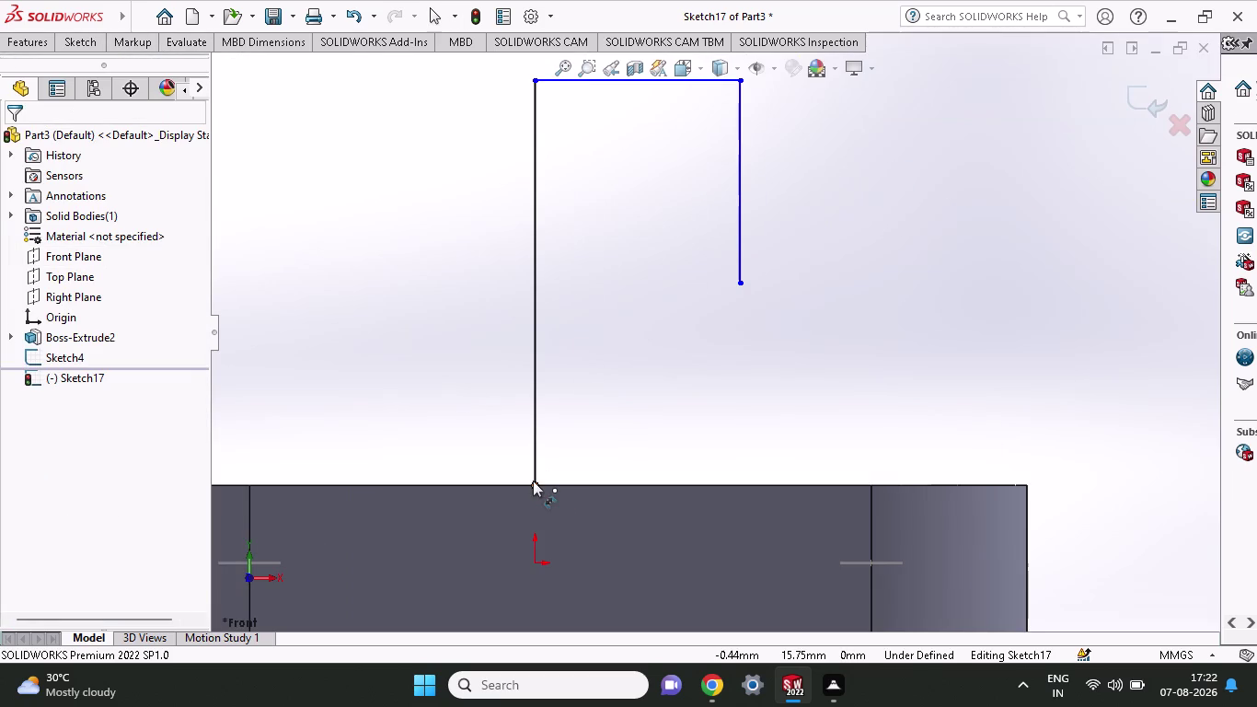
click(533, 480)
click(534, 77)
Set the profile height dimension to 100 mm.
click(392, 142)
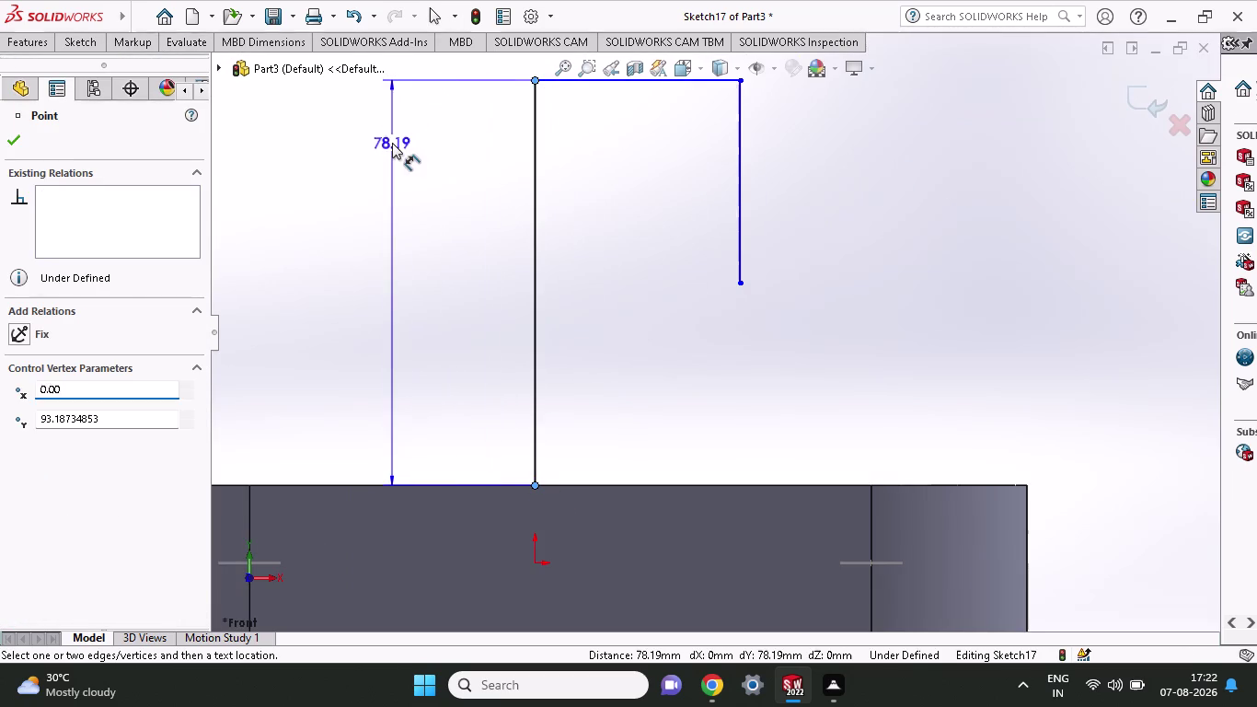
text(100)
scroll(up, 3)
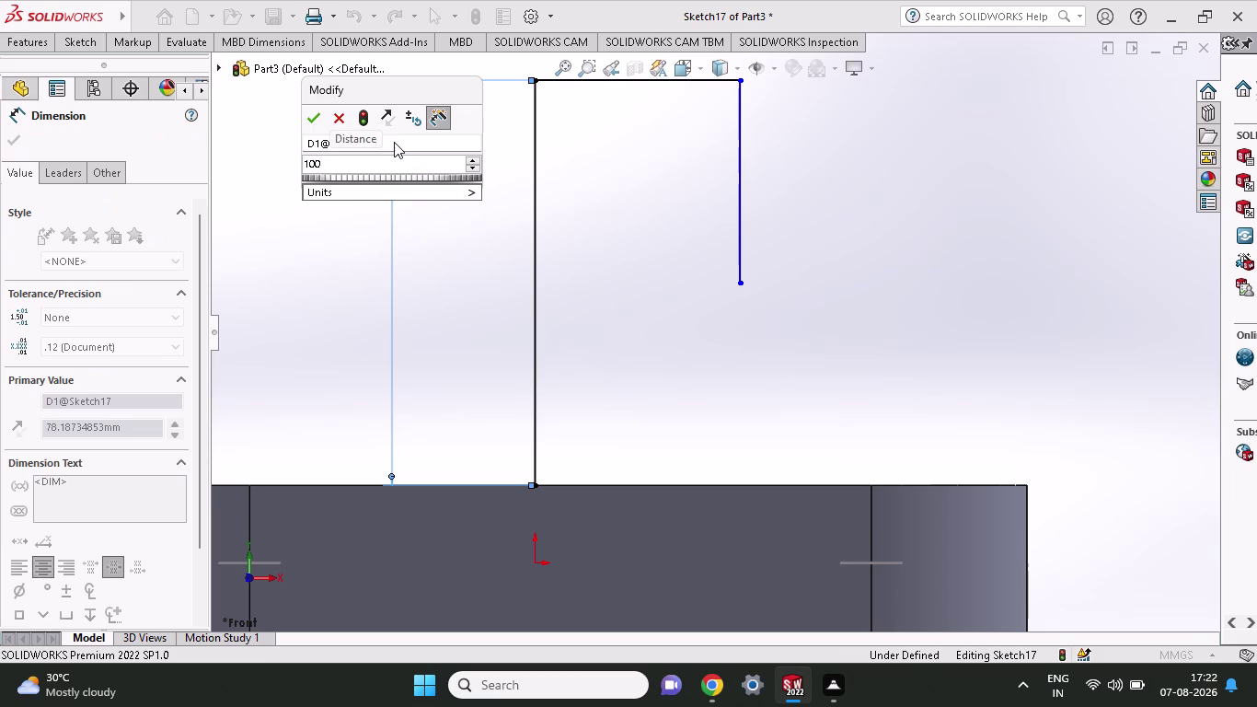
click(315, 120)
scroll(down, 3)
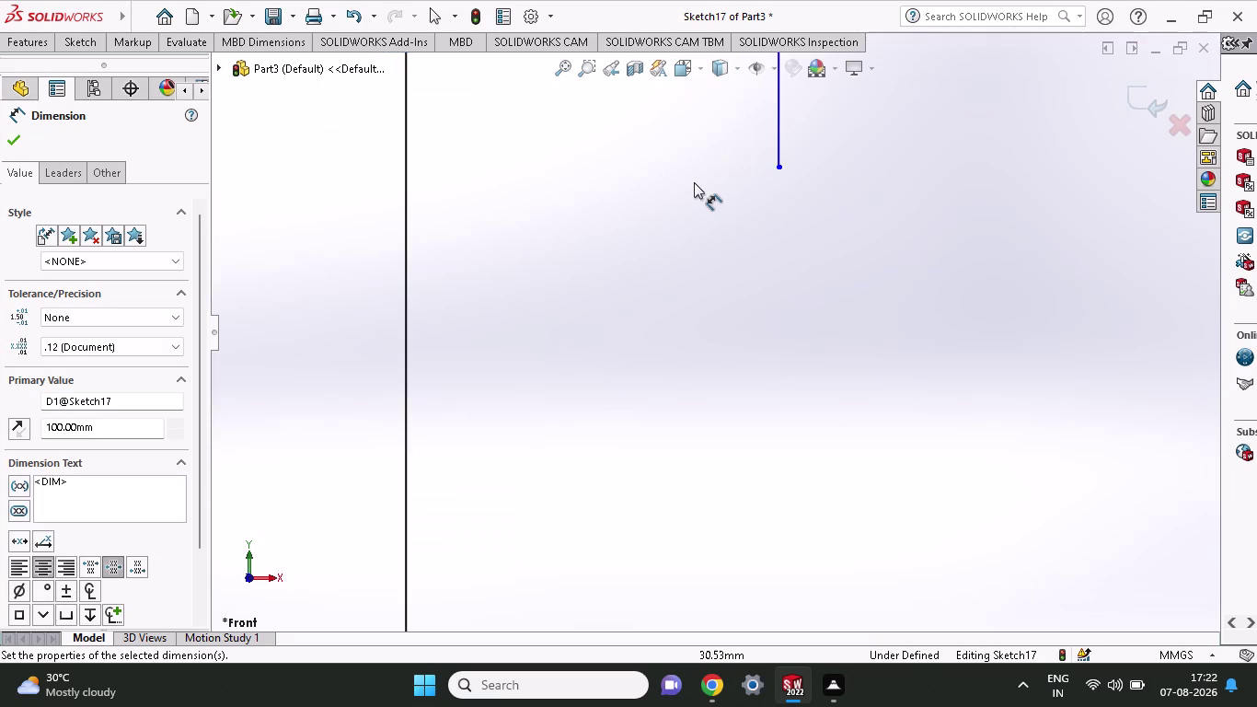
scroll(up, 3)
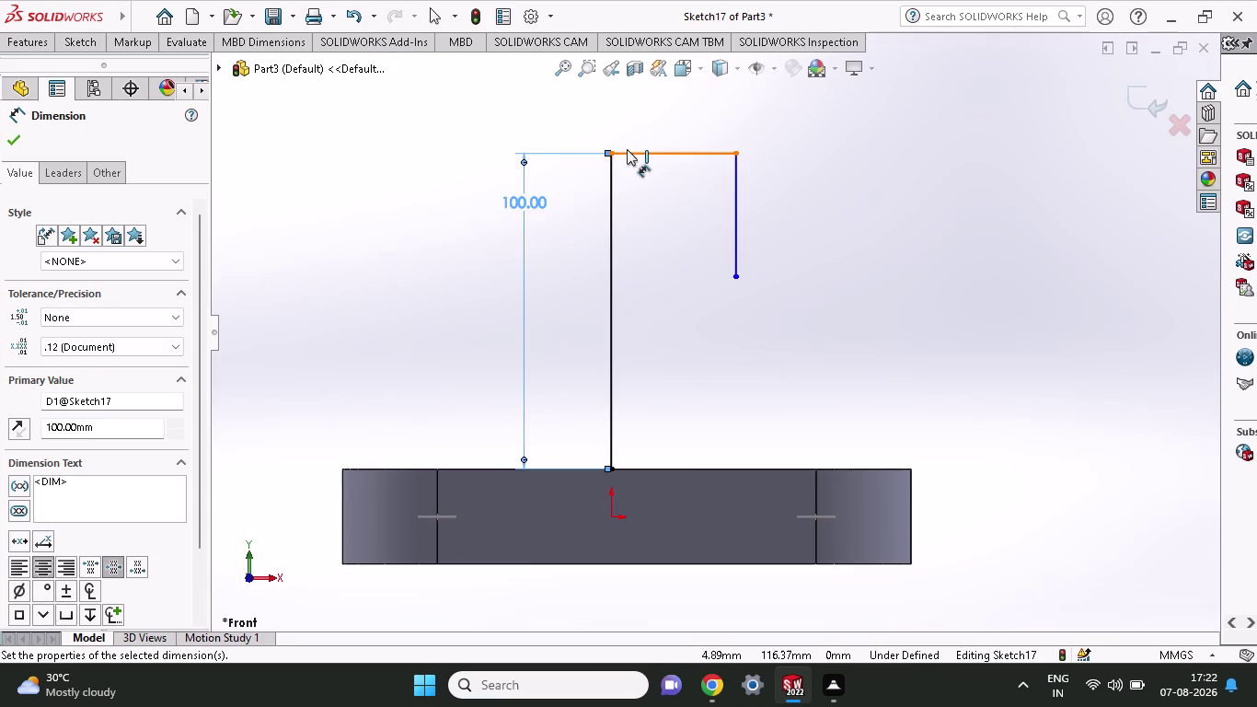
Dimension the top edge width as 92/2, giving 46 mm.
click(610, 150)
click(733, 151)
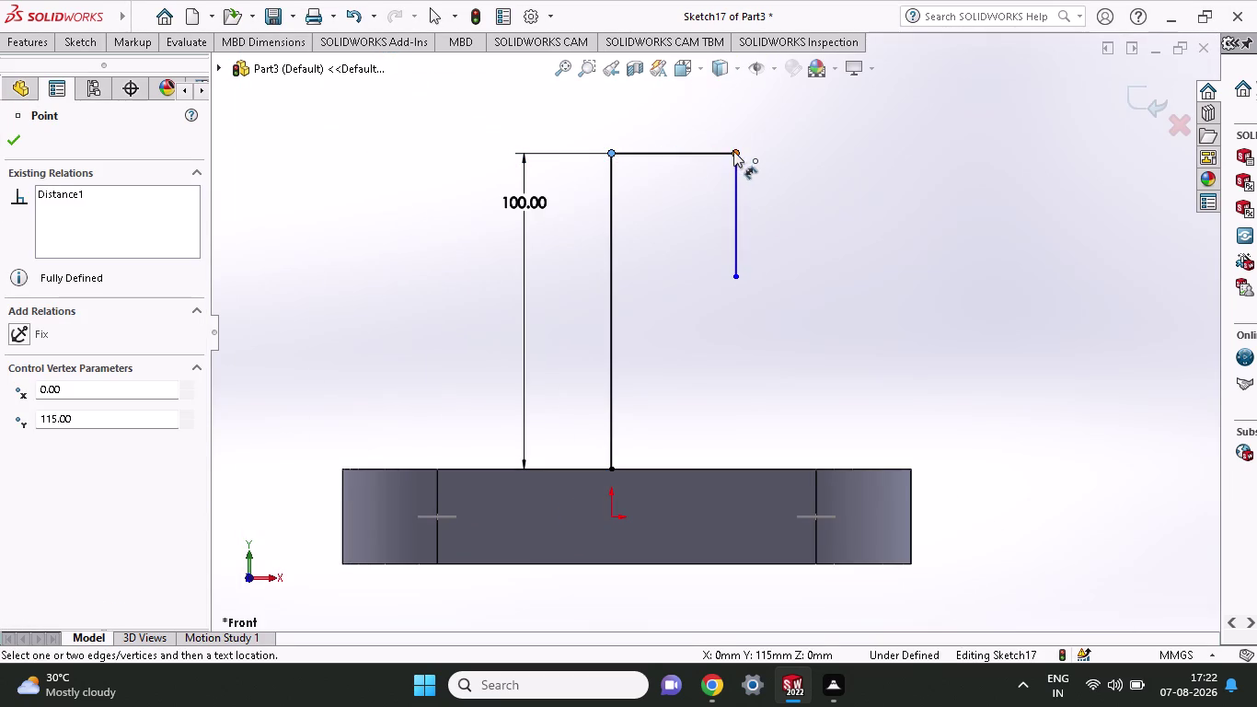
click(726, 105)
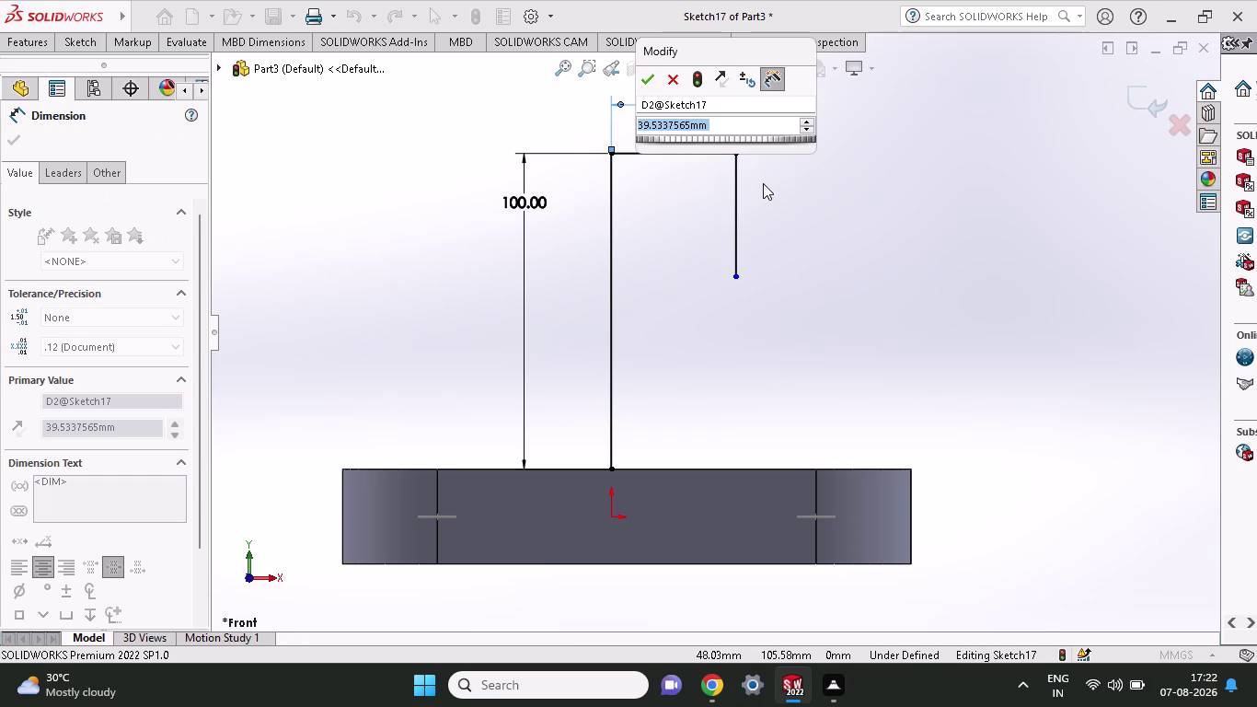
text(92)
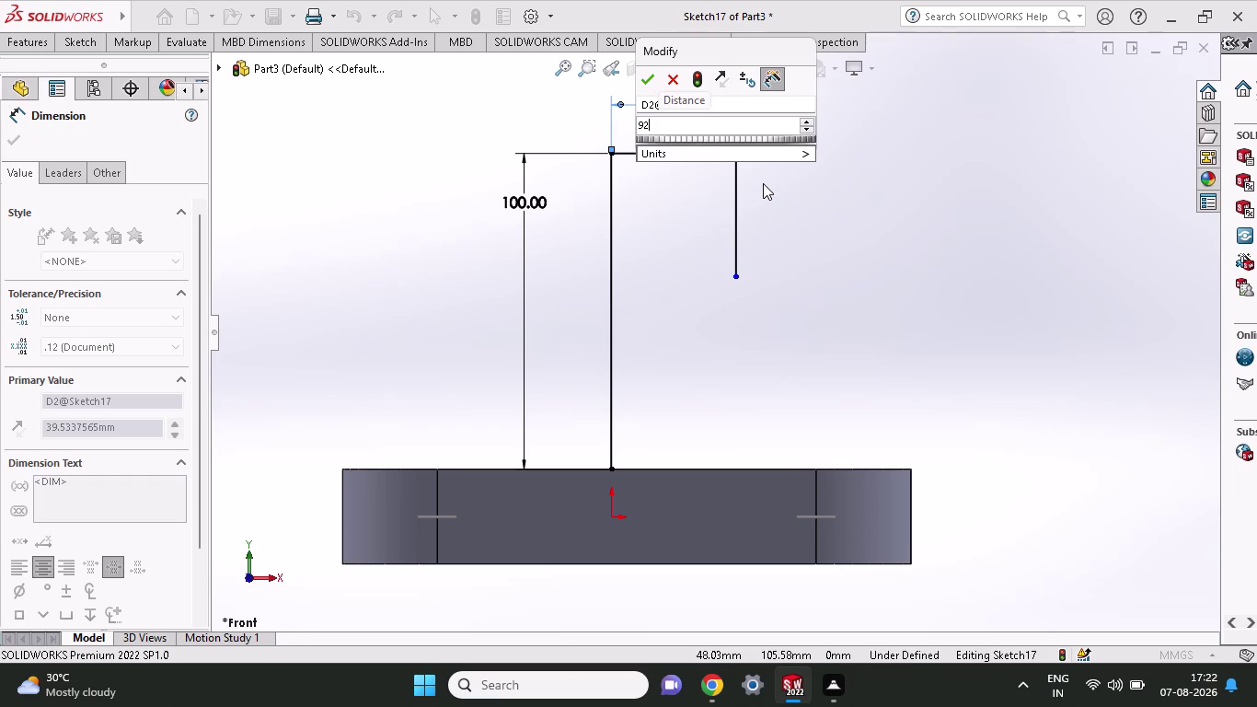
key(slash)
key(2)
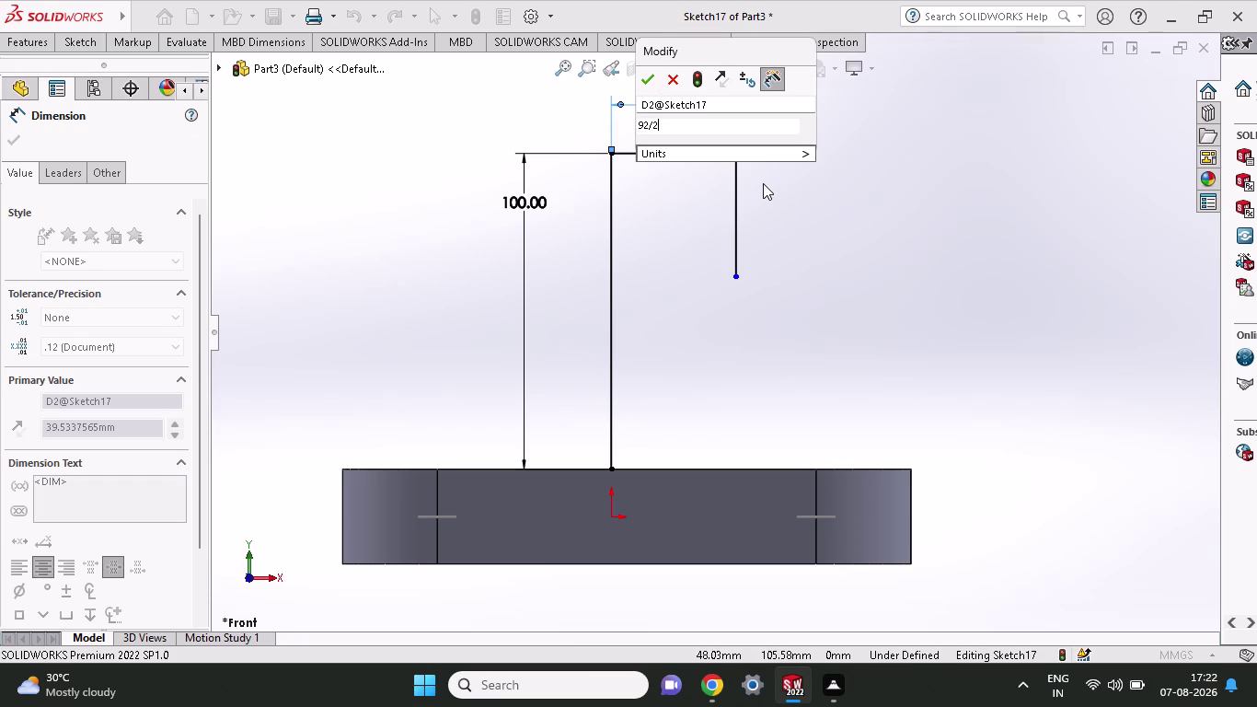
click(647, 81)
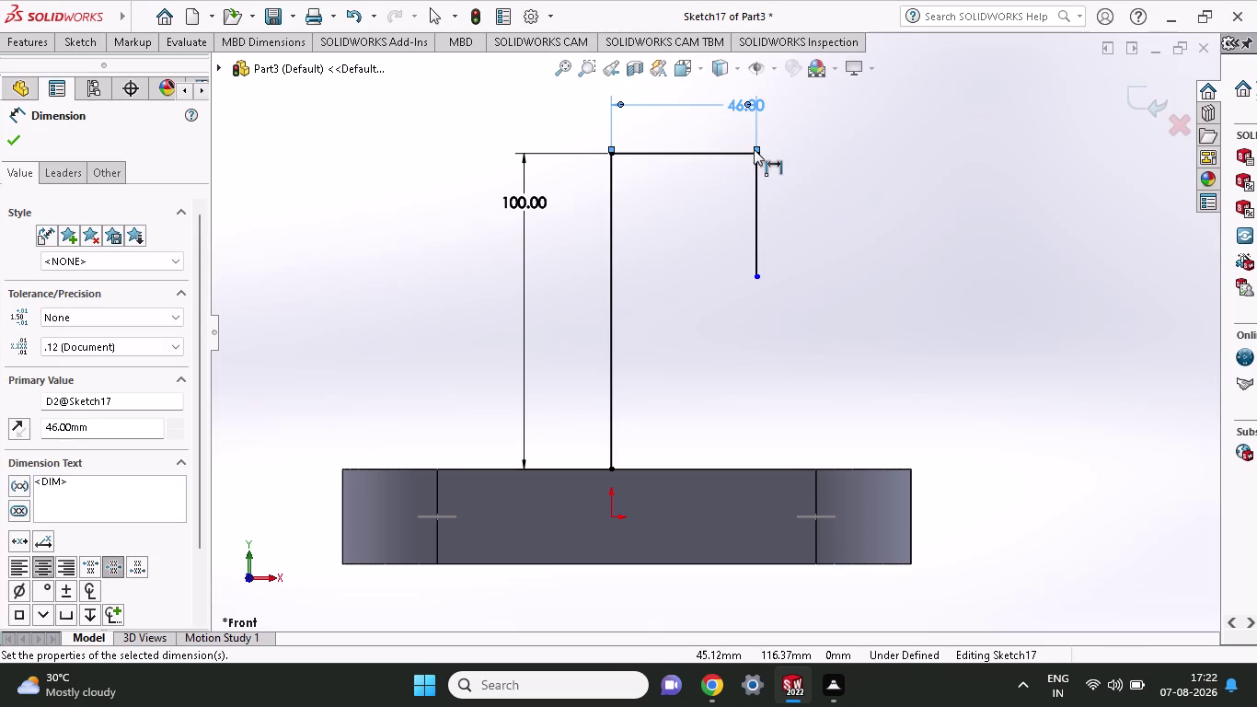
Round the top-right profile corner with a 25 mm sketch fillet.
click(93, 42)
click(35, 47)
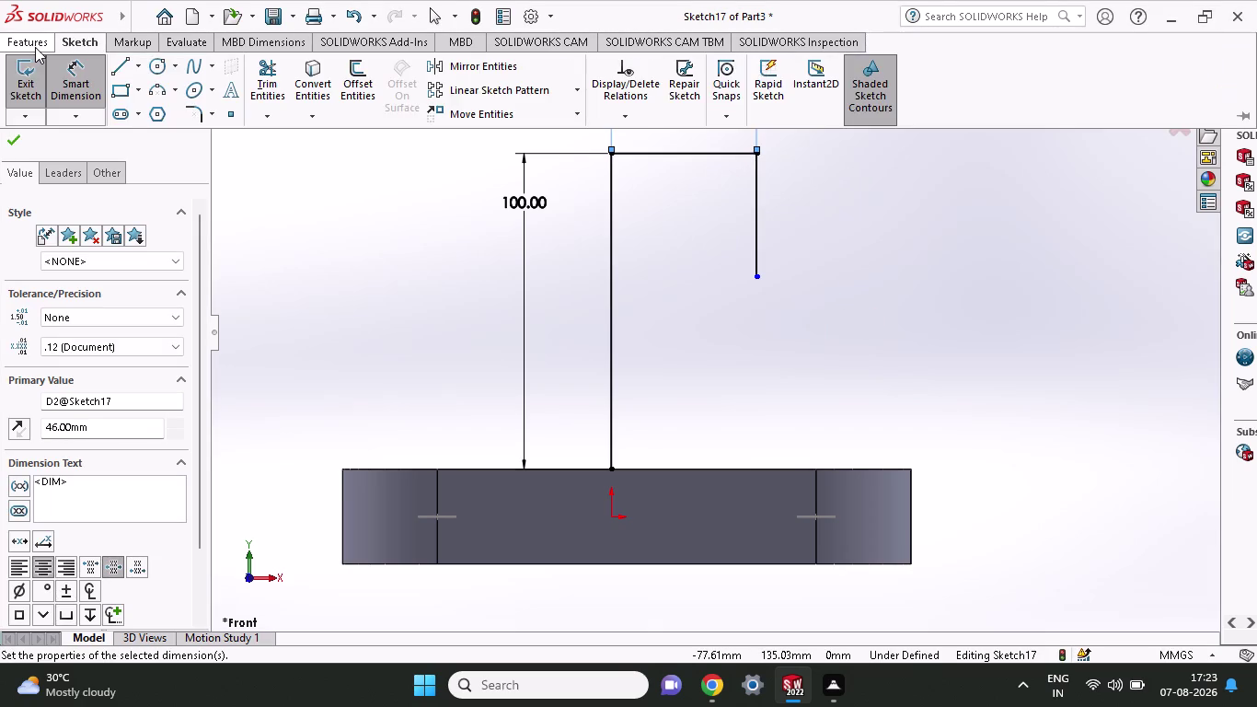
click(77, 37)
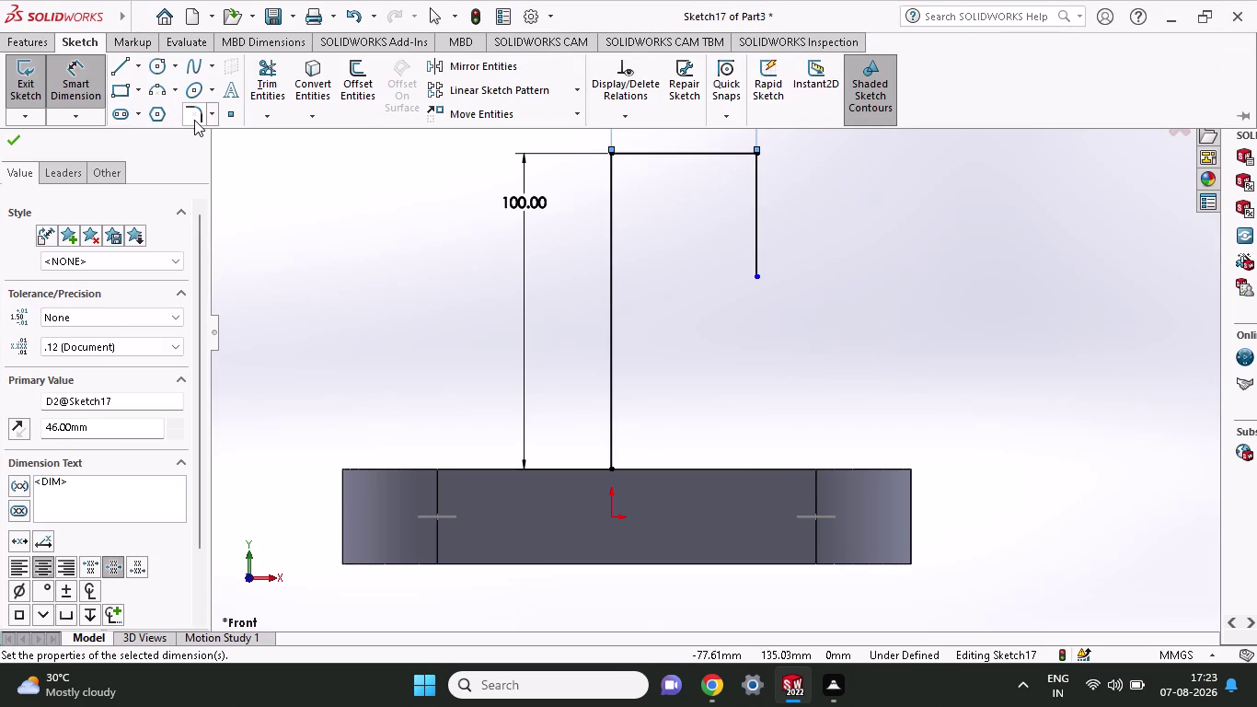
click(194, 119)
click(755, 150)
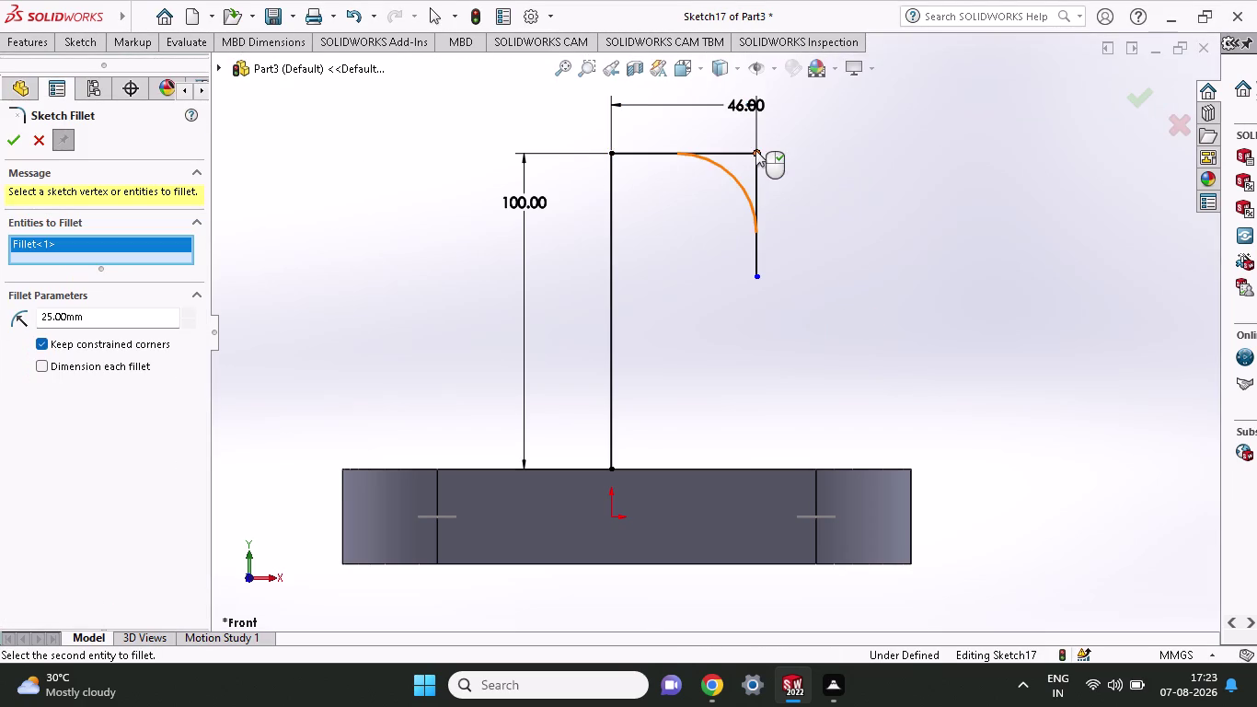
click(13, 135)
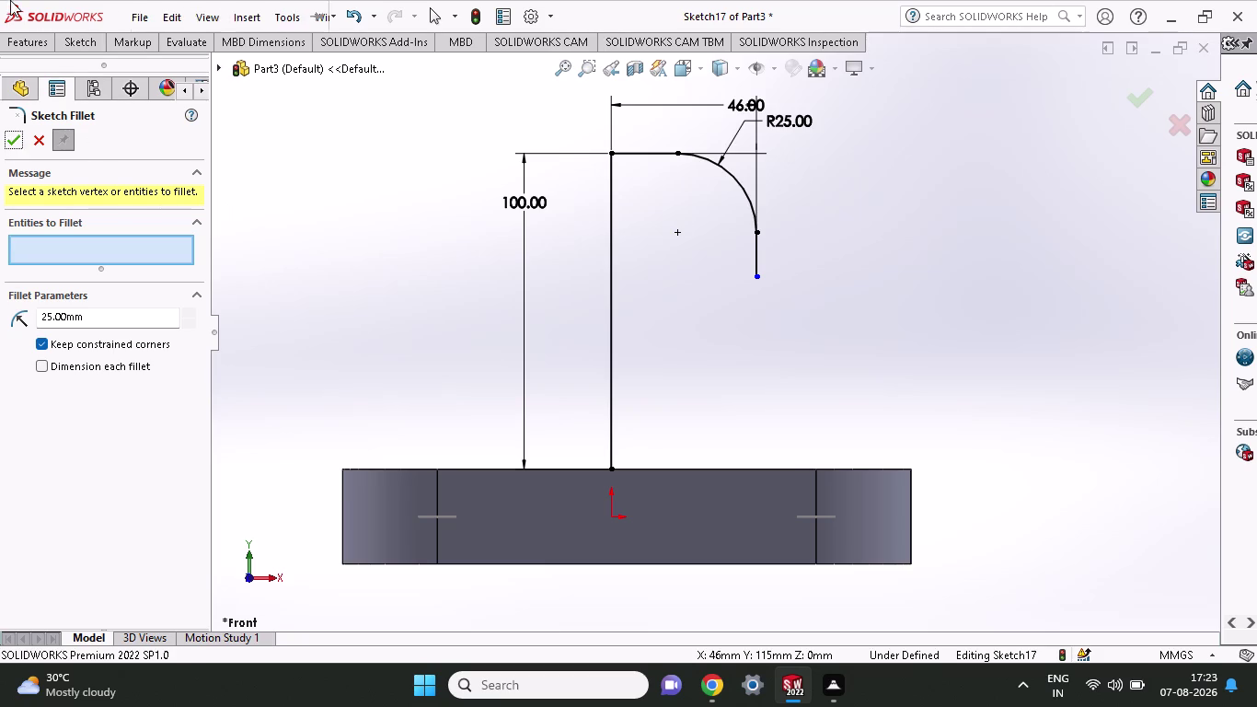
click(62, 41)
click(168, 93)
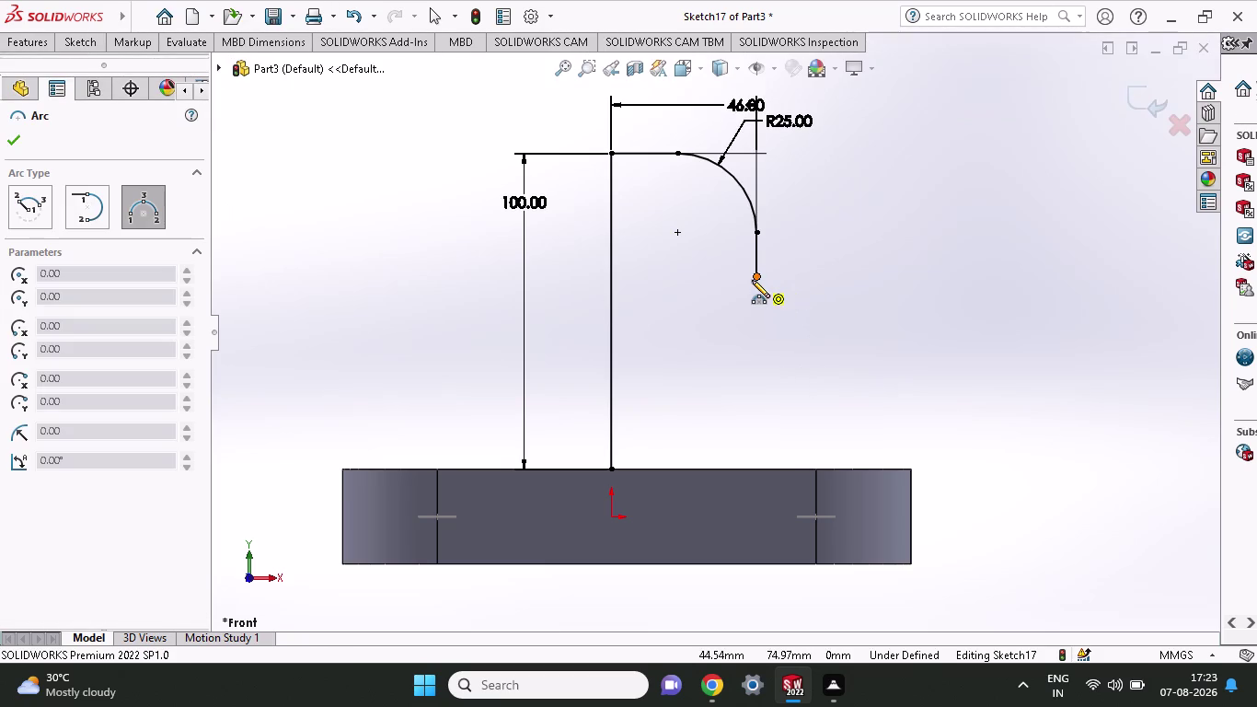
Draw a 3-point flared arc from the side line to the plate, radius 35 mm.
click(754, 277)
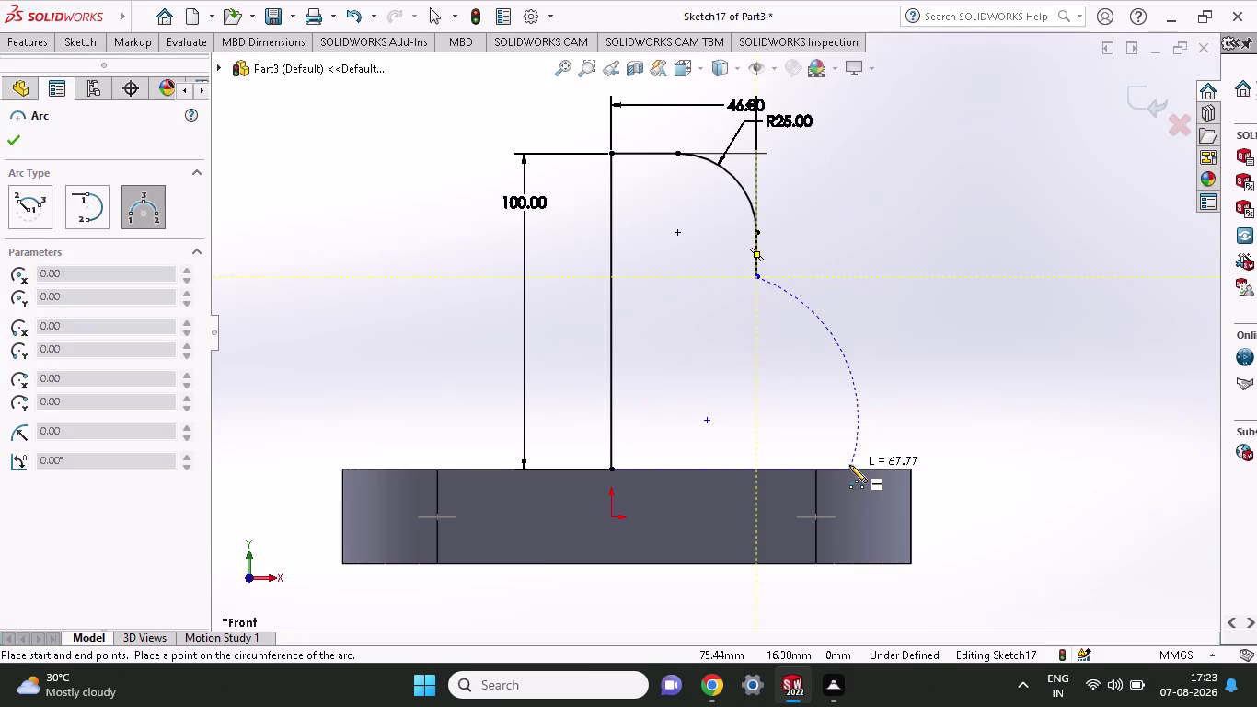
click(849, 465)
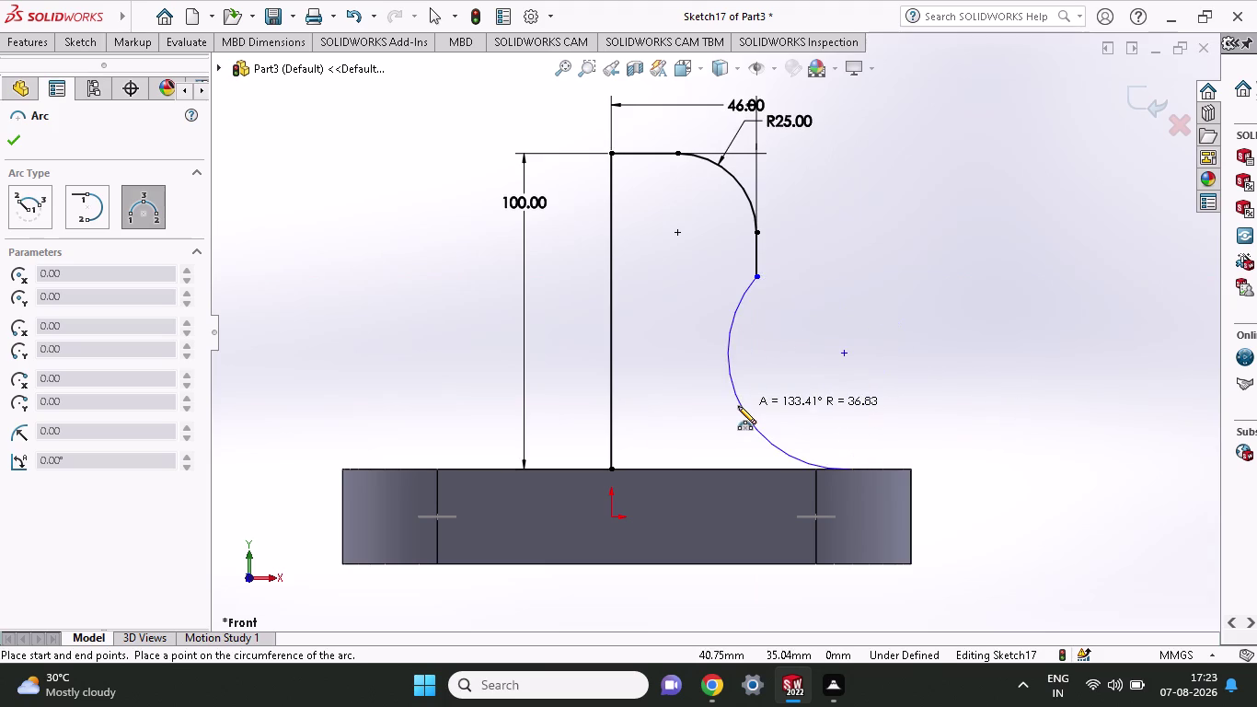
click(738, 405)
scroll(down, 3)
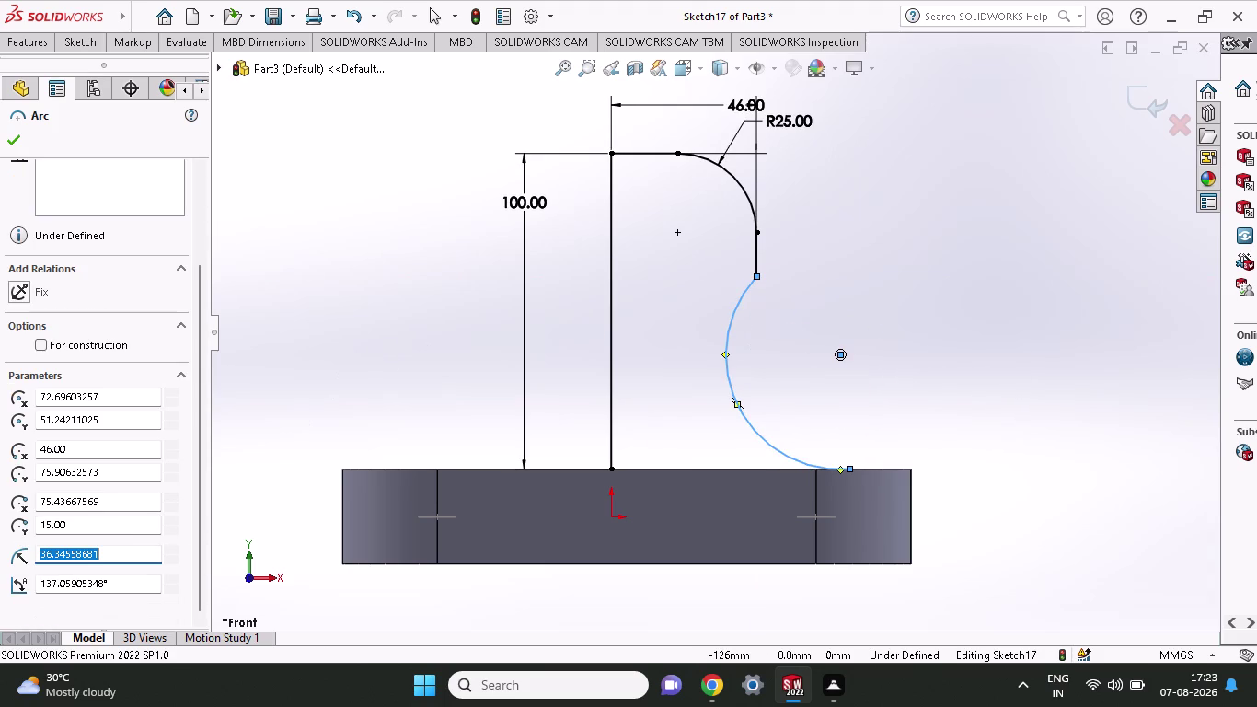
drag(106, 556, 0, 556)
text(35)
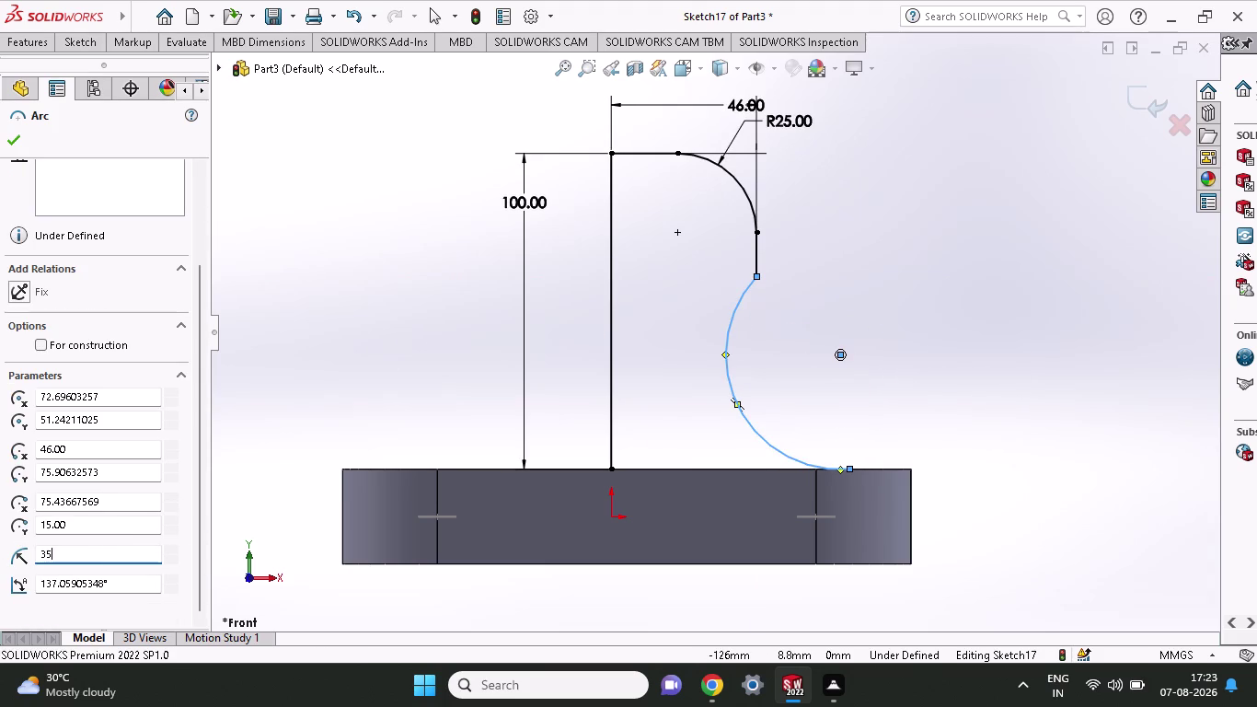
key(Return)
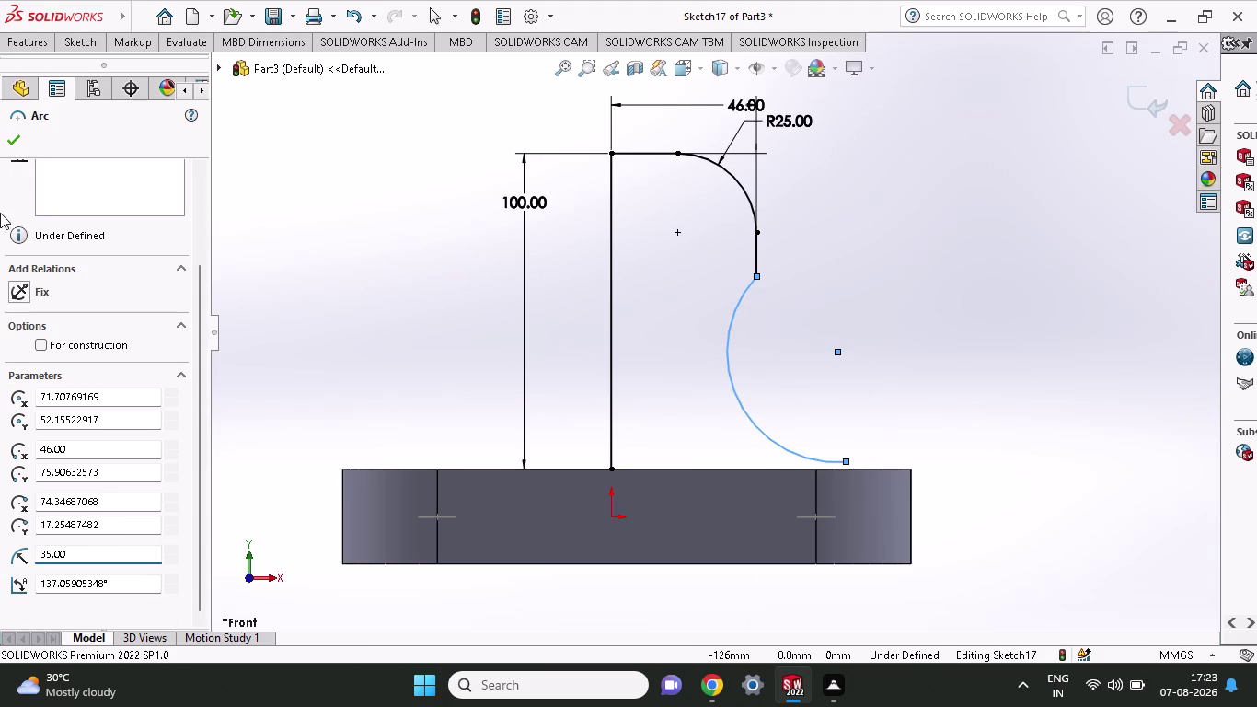
click(20, 141)
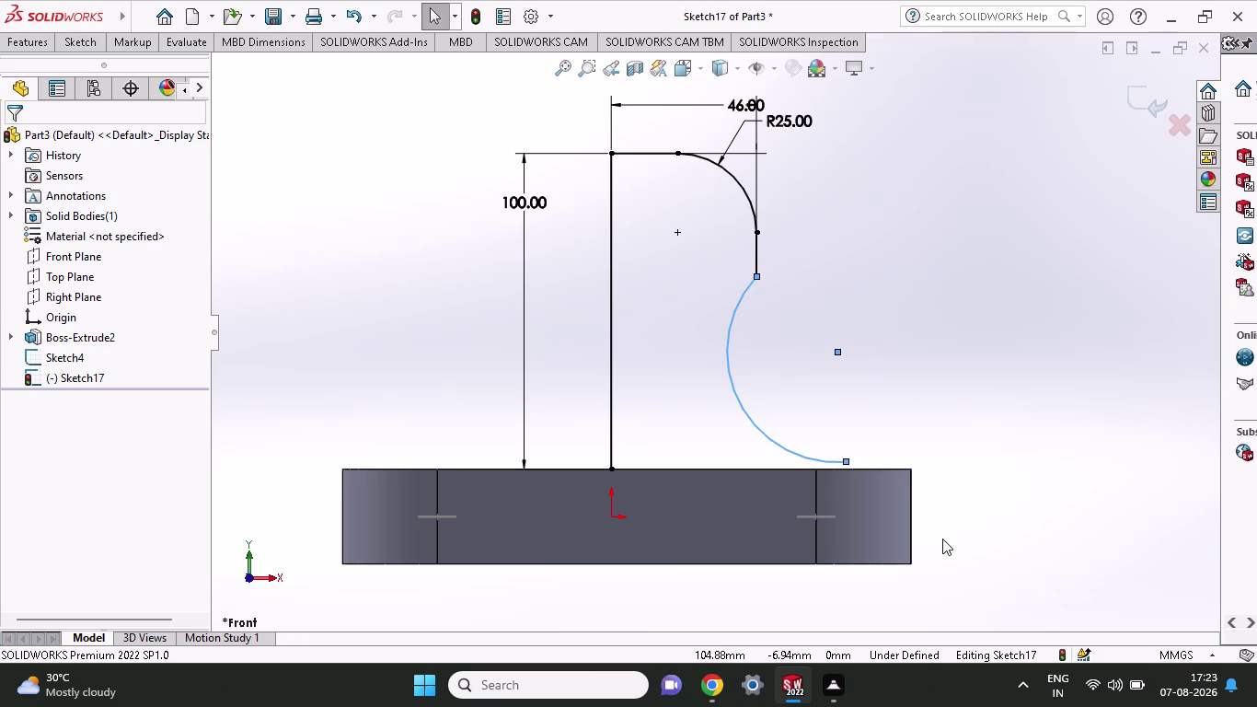
Make the arc tangent to the short side line and the base plate edge.
click(730, 391)
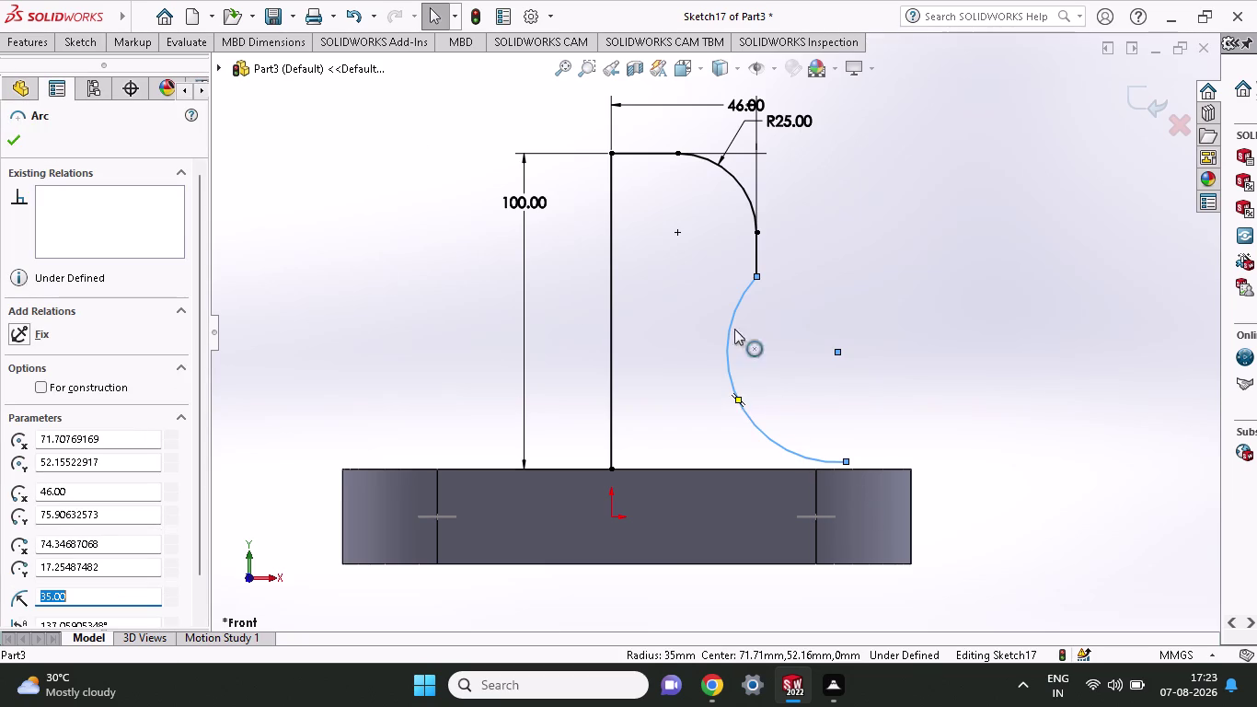
click(756, 249)
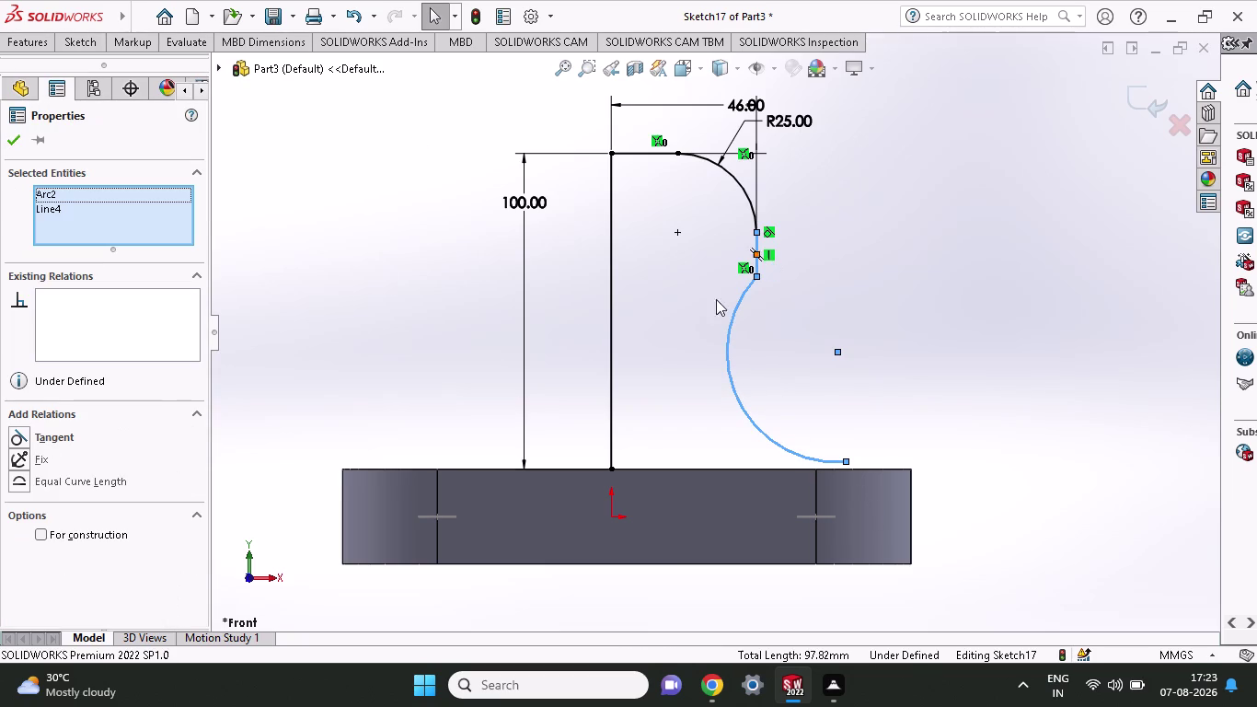
click(79, 434)
key(Escape)
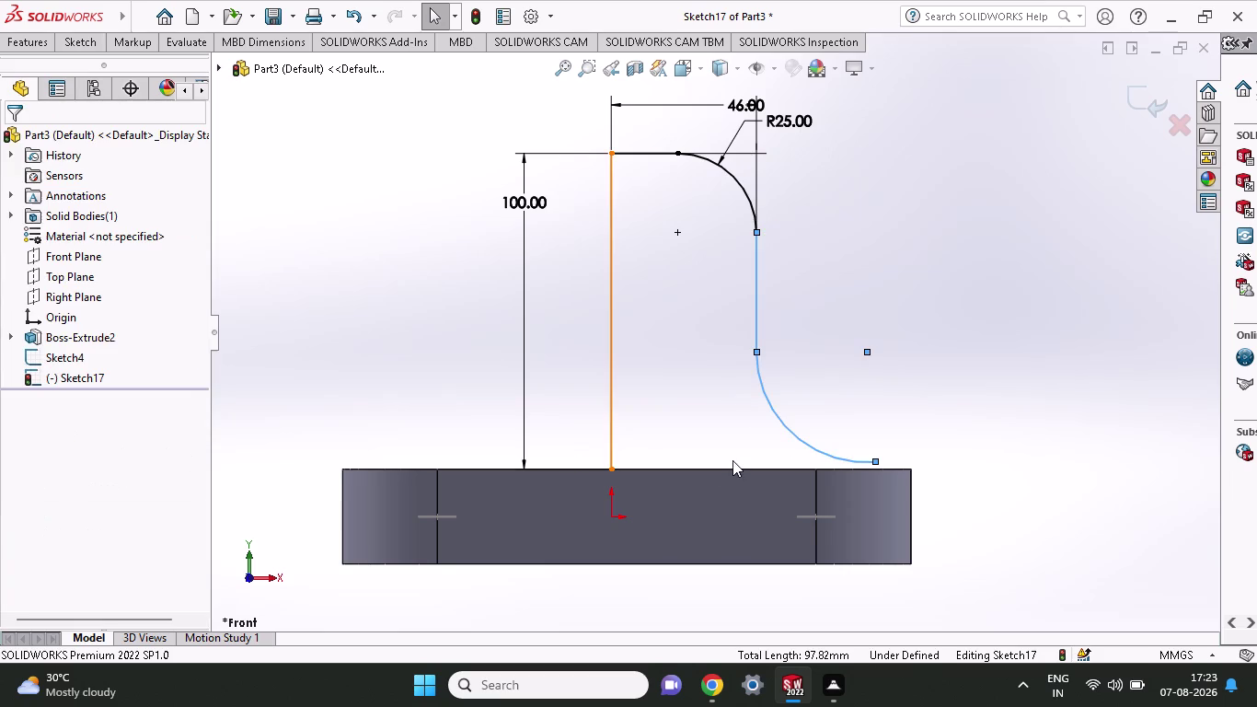
click(849, 458)
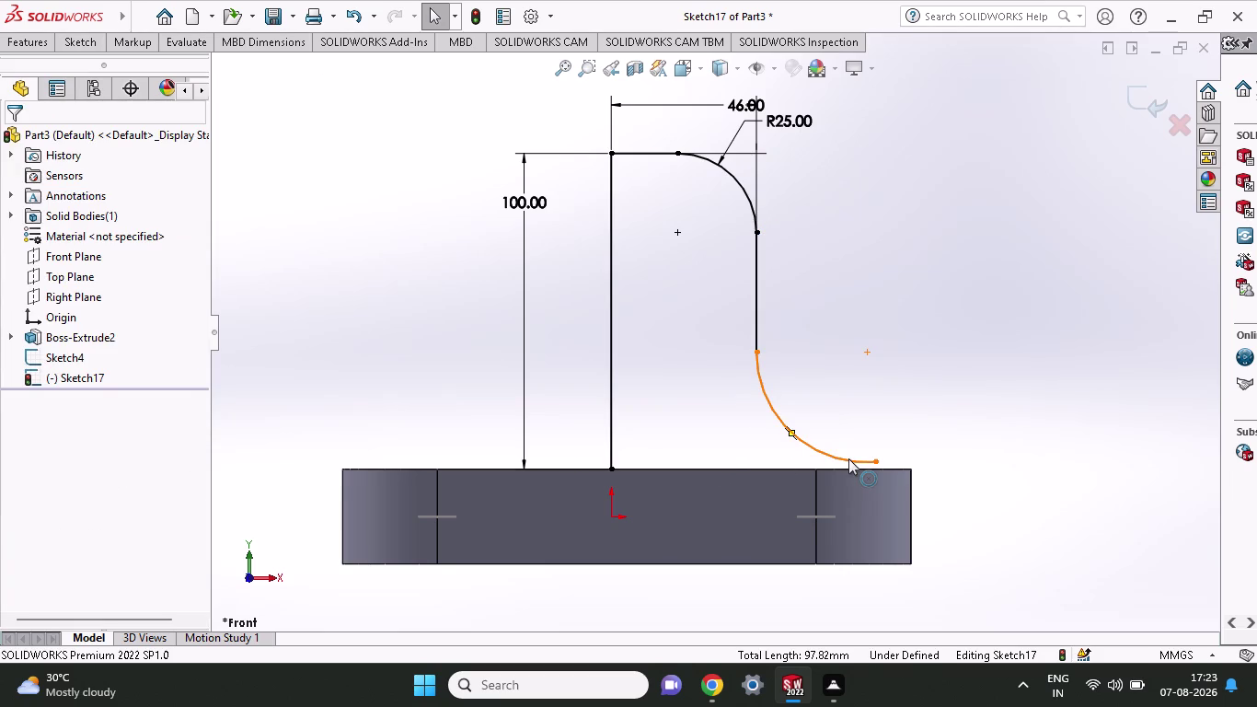
click(893, 466)
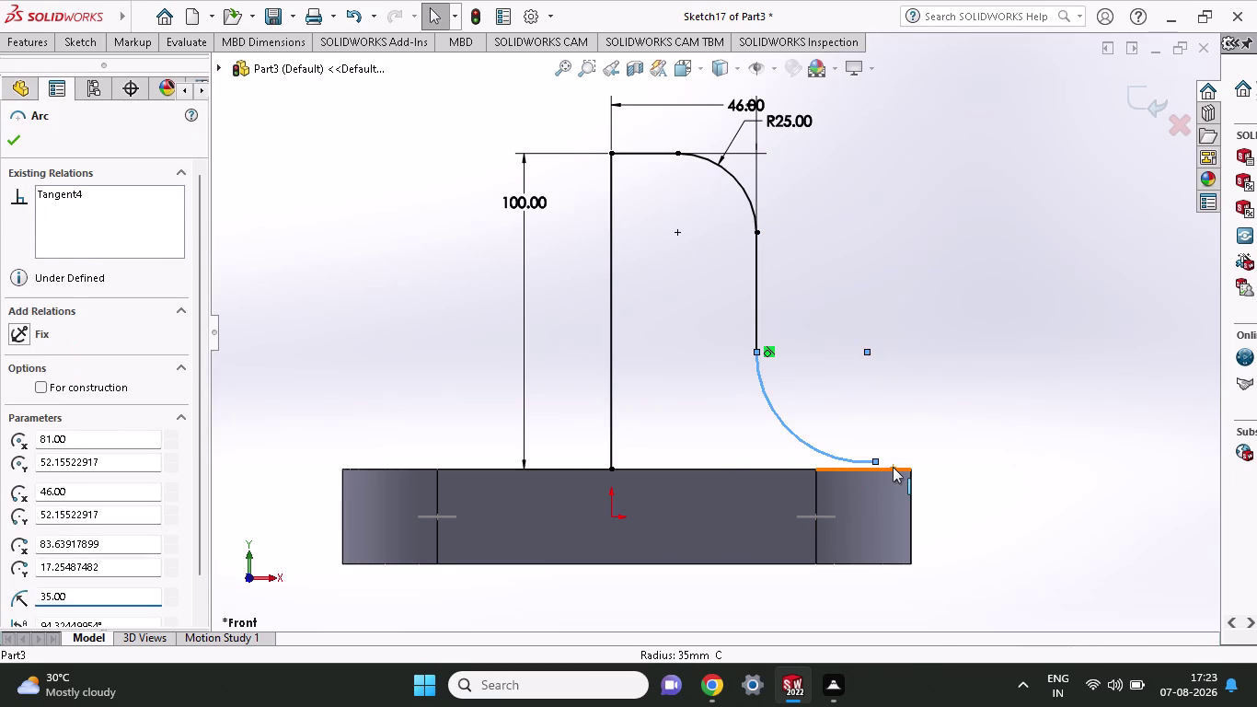
click(62, 434)
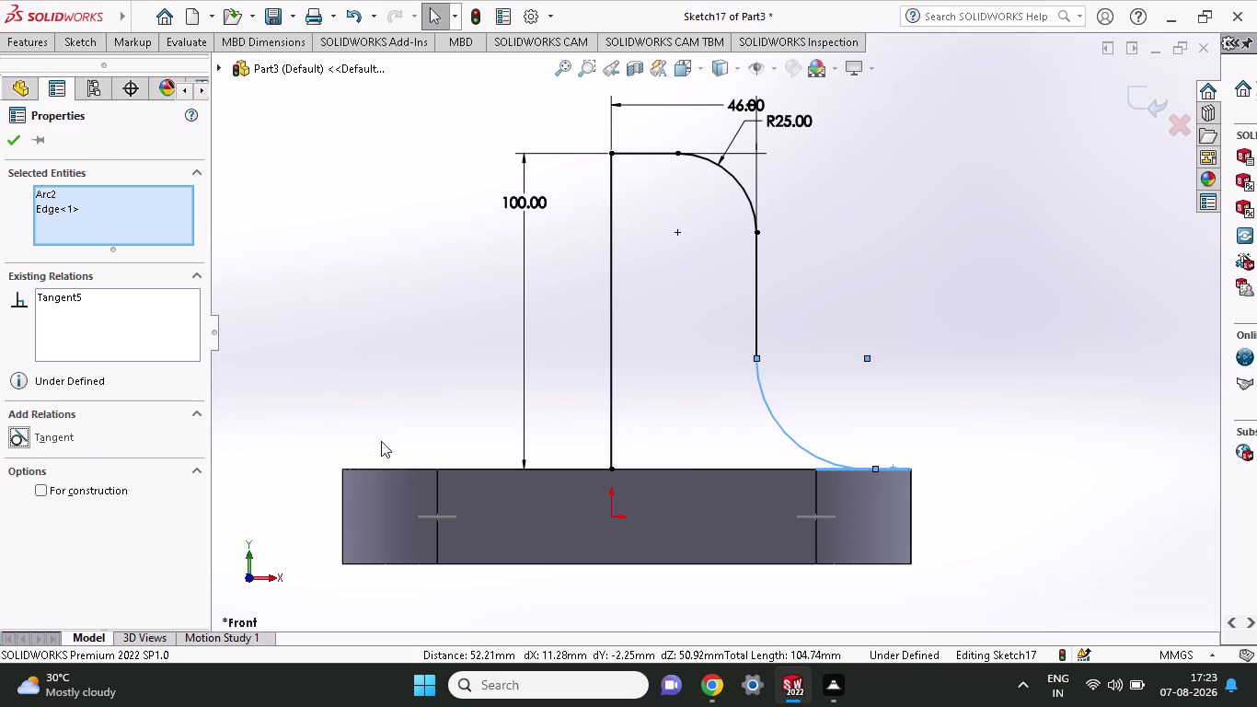
click(9, 141)
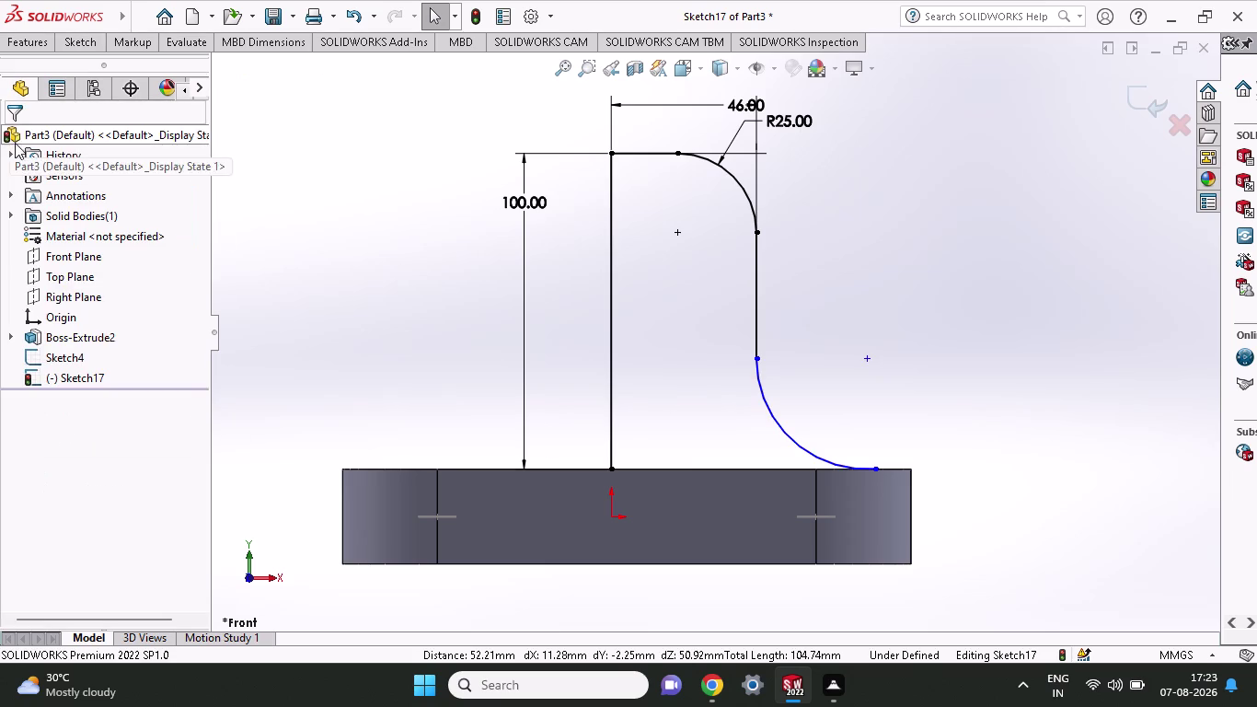
Revolve the profile as a thin feature about the centre line.
click(25, 37)
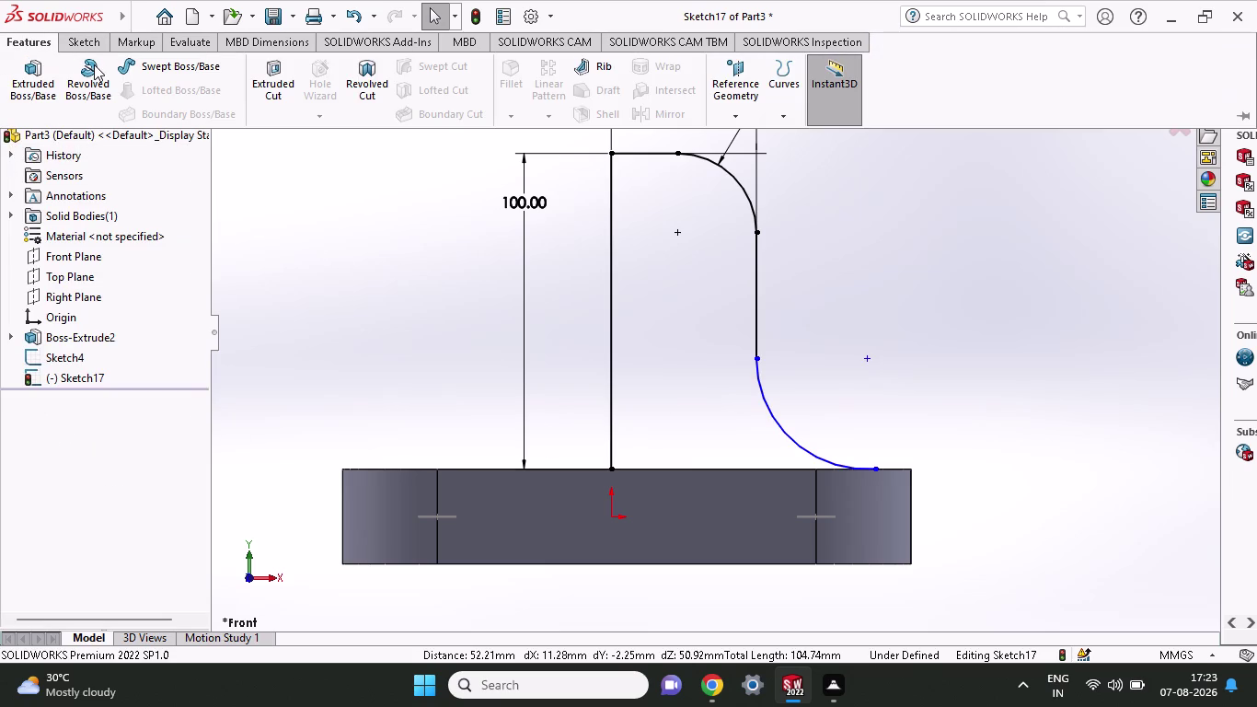
click(94, 64)
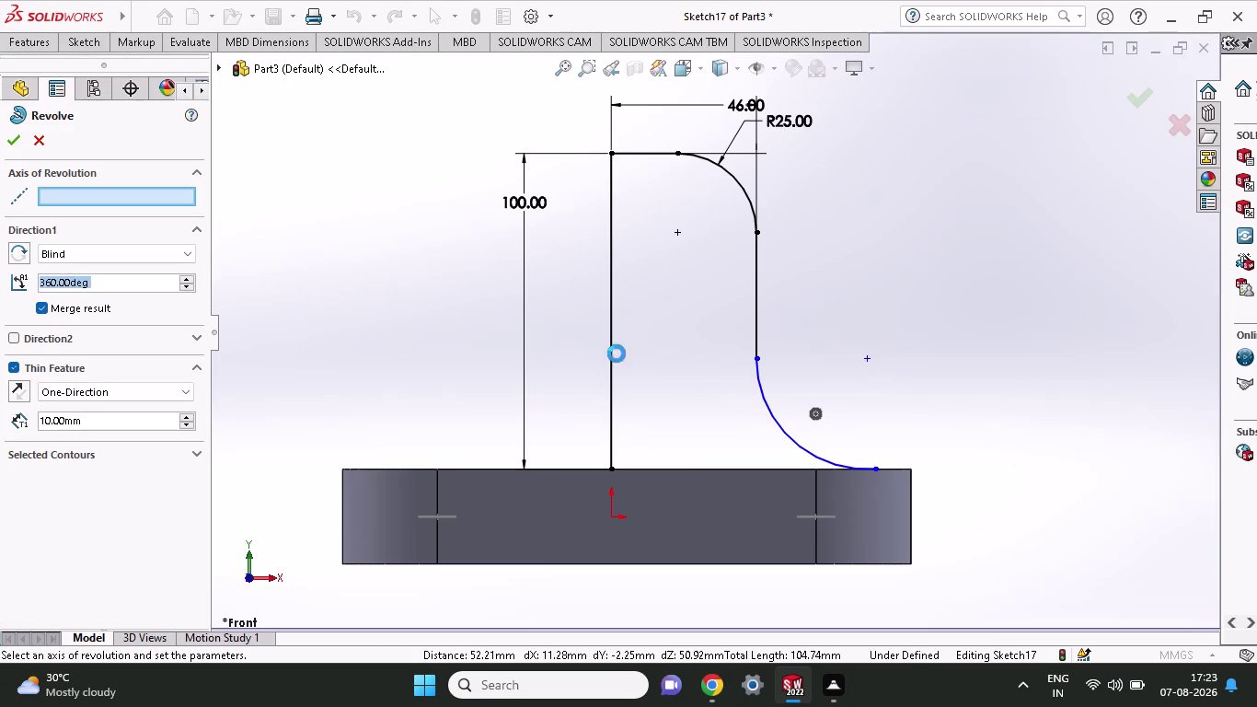
click(613, 361)
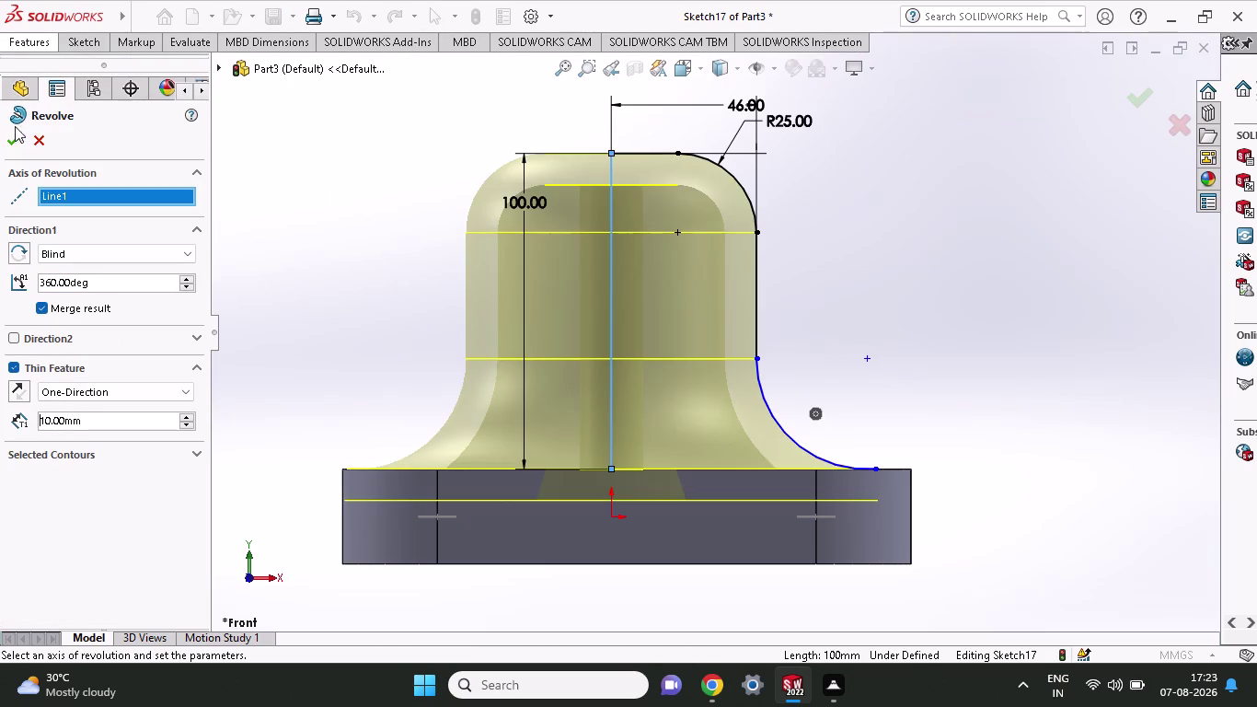
click(14, 146)
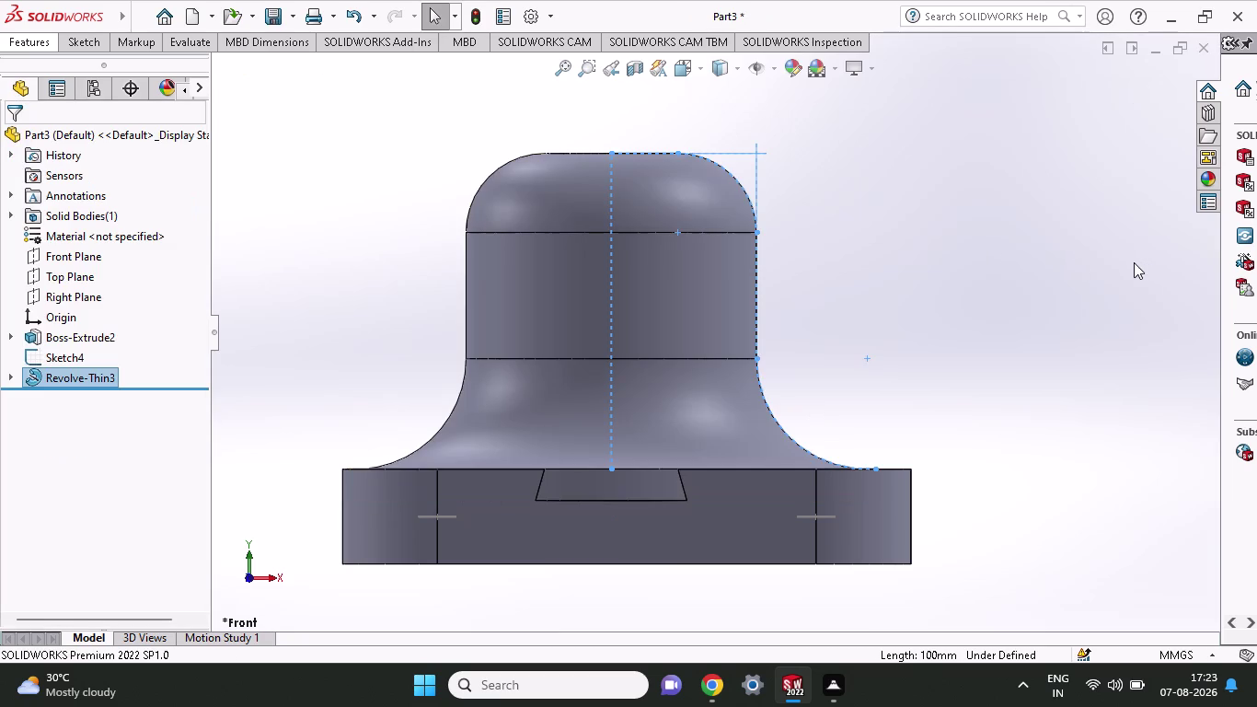
middle_drag(1133, 262, 1141, 362)
scroll(down, 3)
scroll(up, 3)
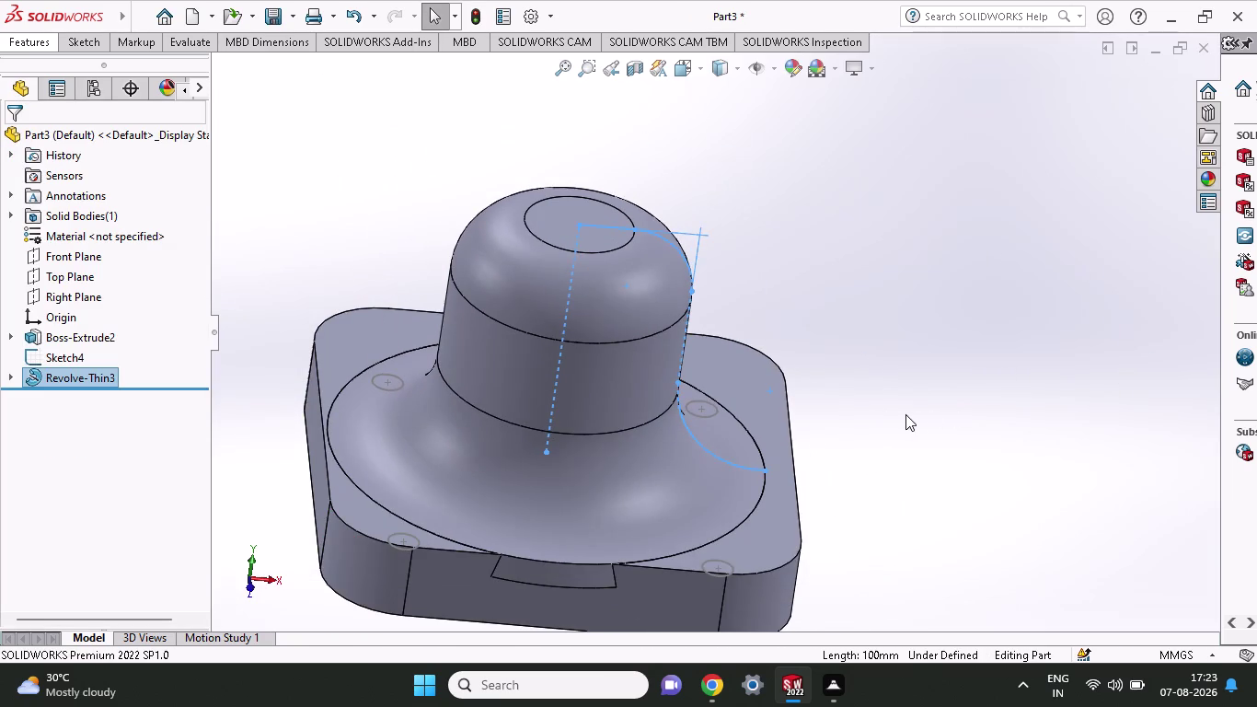
middle_drag(906, 414, 838, 454)
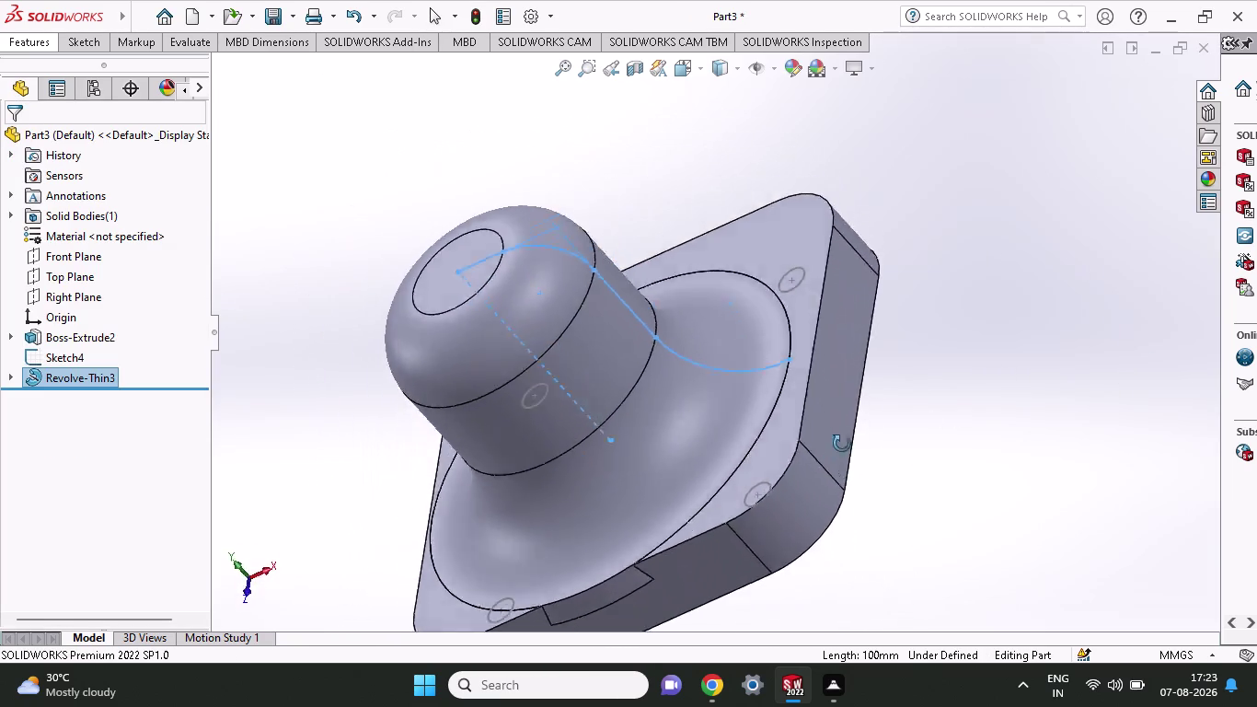
middle_drag(837, 453, 914, 384)
middle_drag(914, 377, 890, 378)
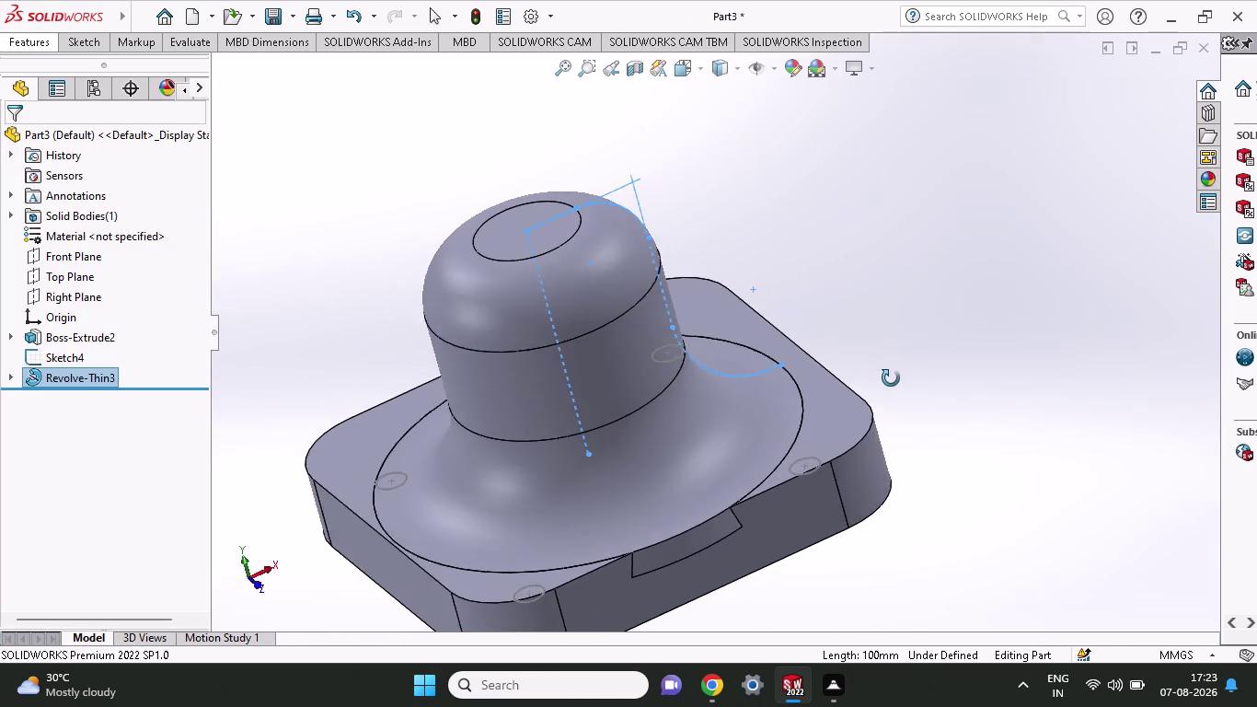
middle_drag(889, 378, 910, 396)
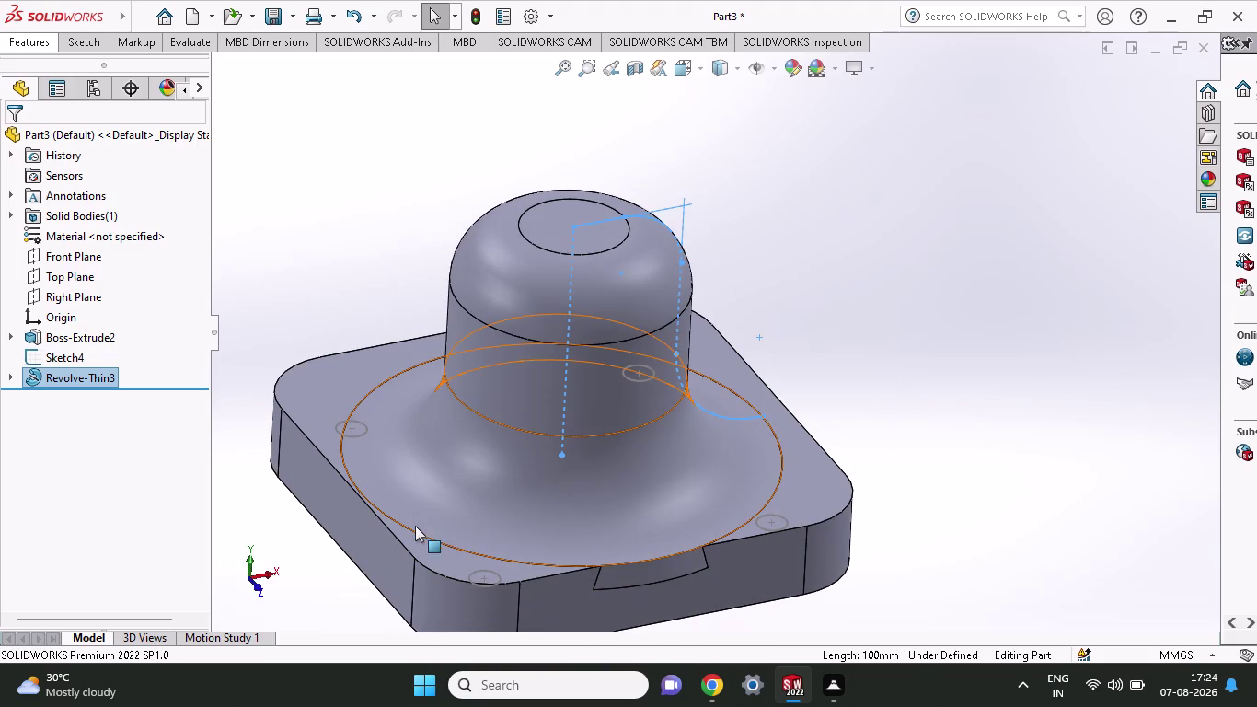
middle_drag(1066, 419, 1039, 539)
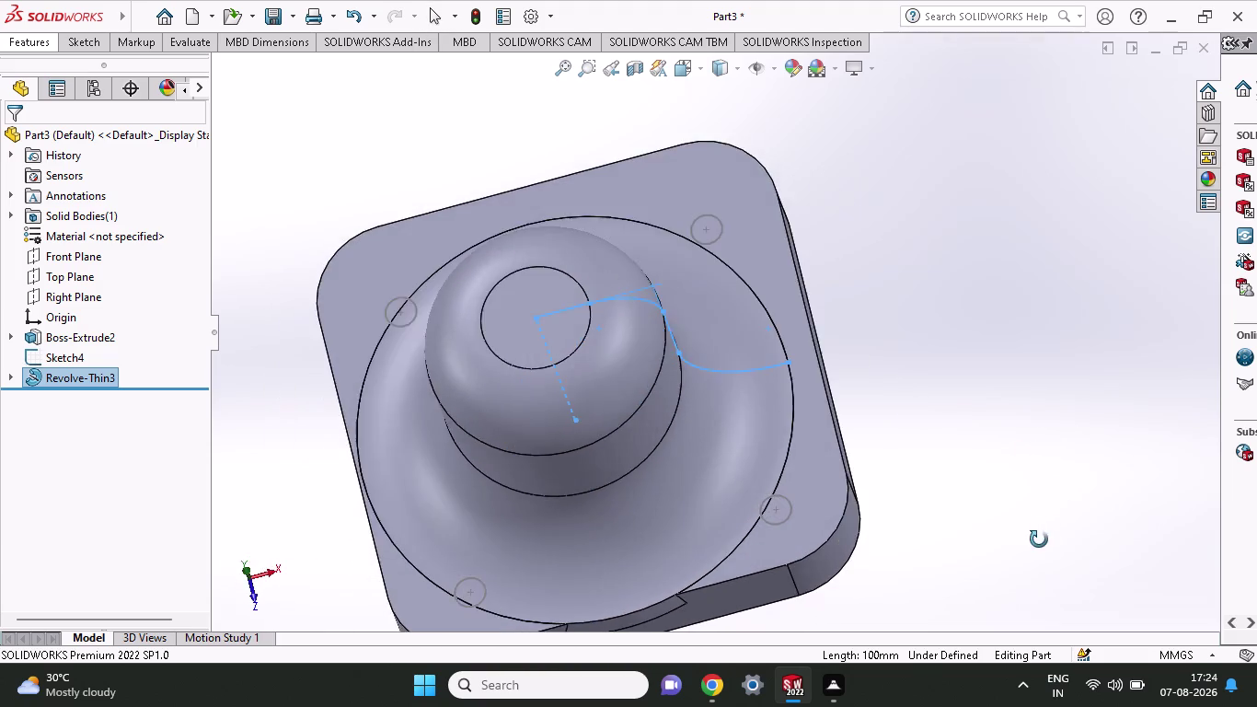
middle_drag(1039, 539, 1030, 364)
middle_click(1031, 361)
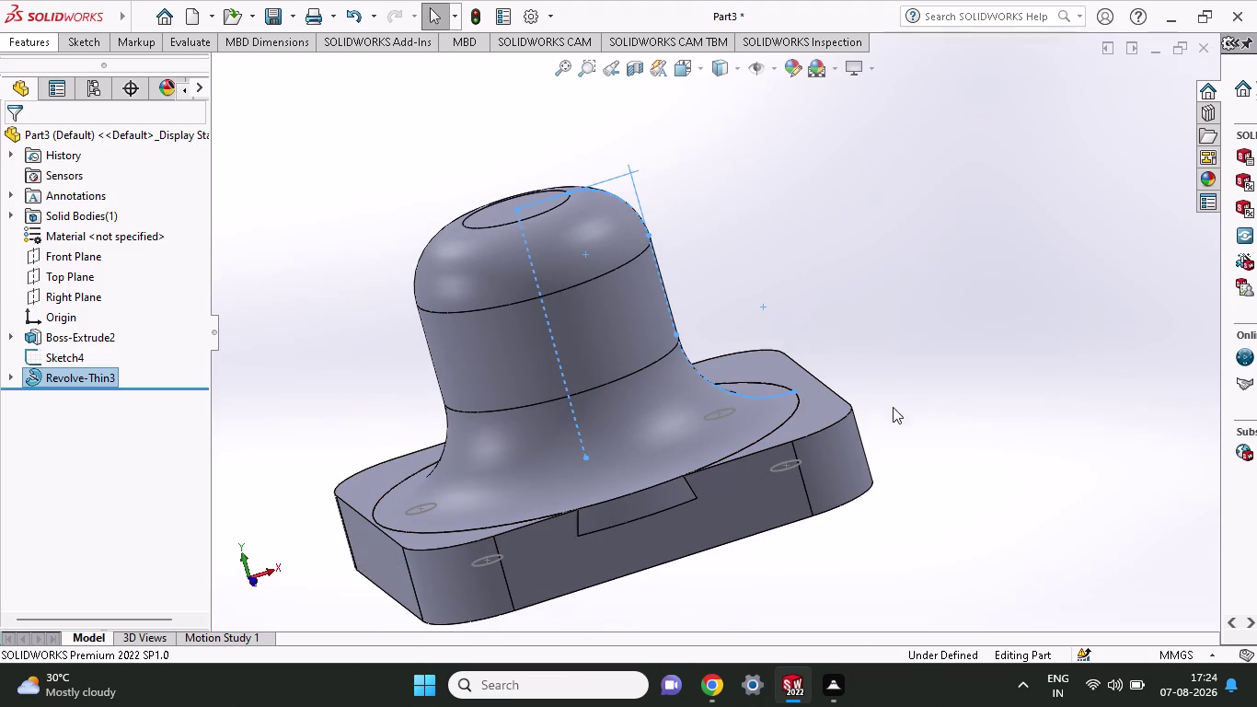
middle_drag(581, 483, 576, 460)
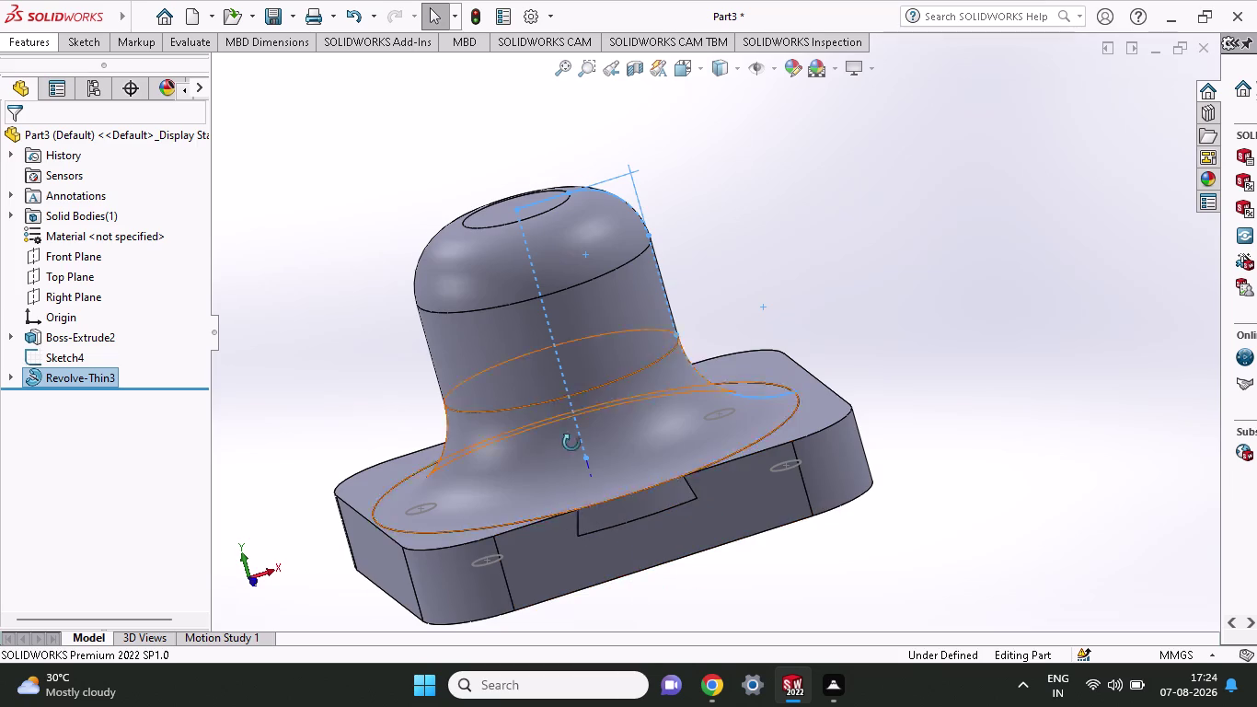
middle_drag(576, 460, 573, 234)
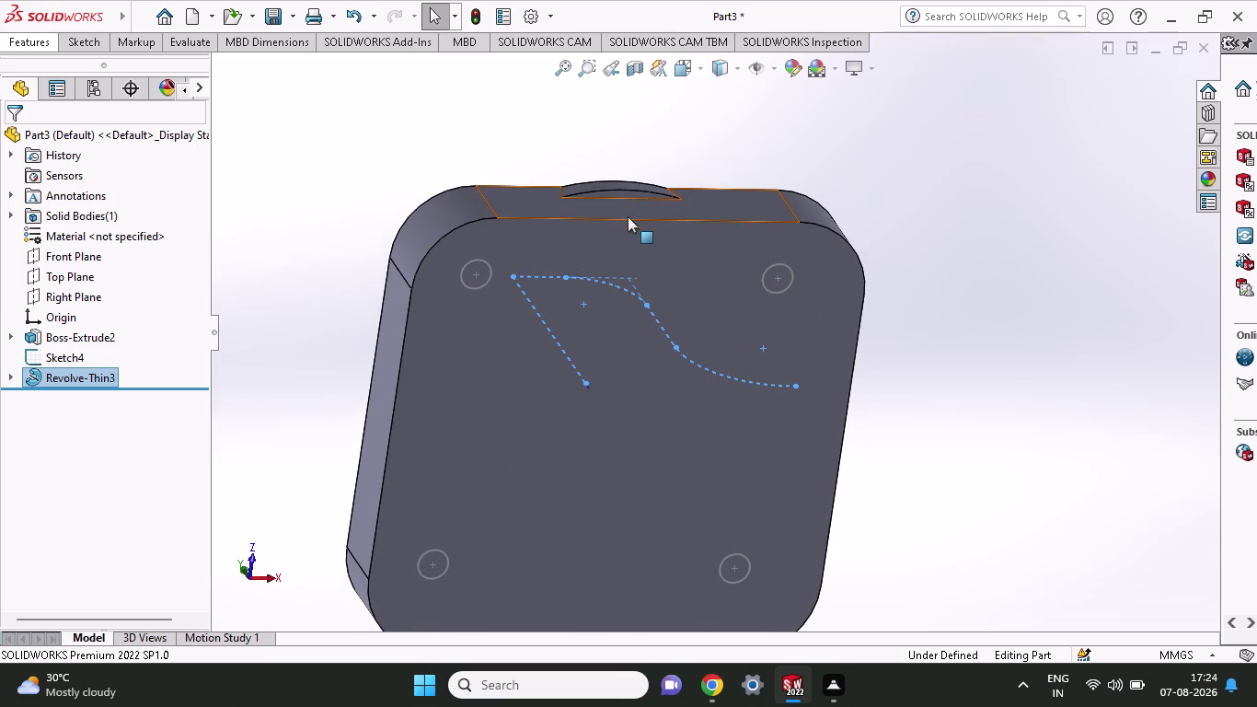
middle_drag(614, 282, 696, 690)
middle_drag(643, 649, 623, 639)
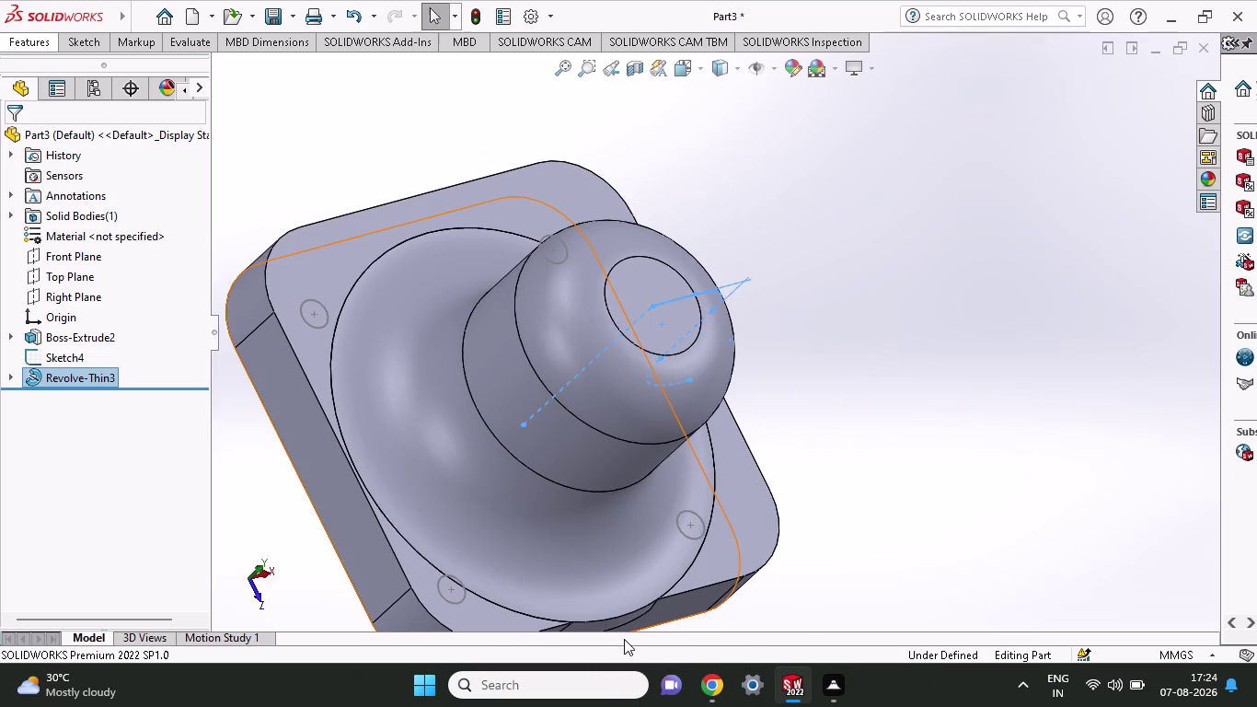
middle_drag(623, 639, 588, 638)
middle_drag(979, 460, 971, 461)
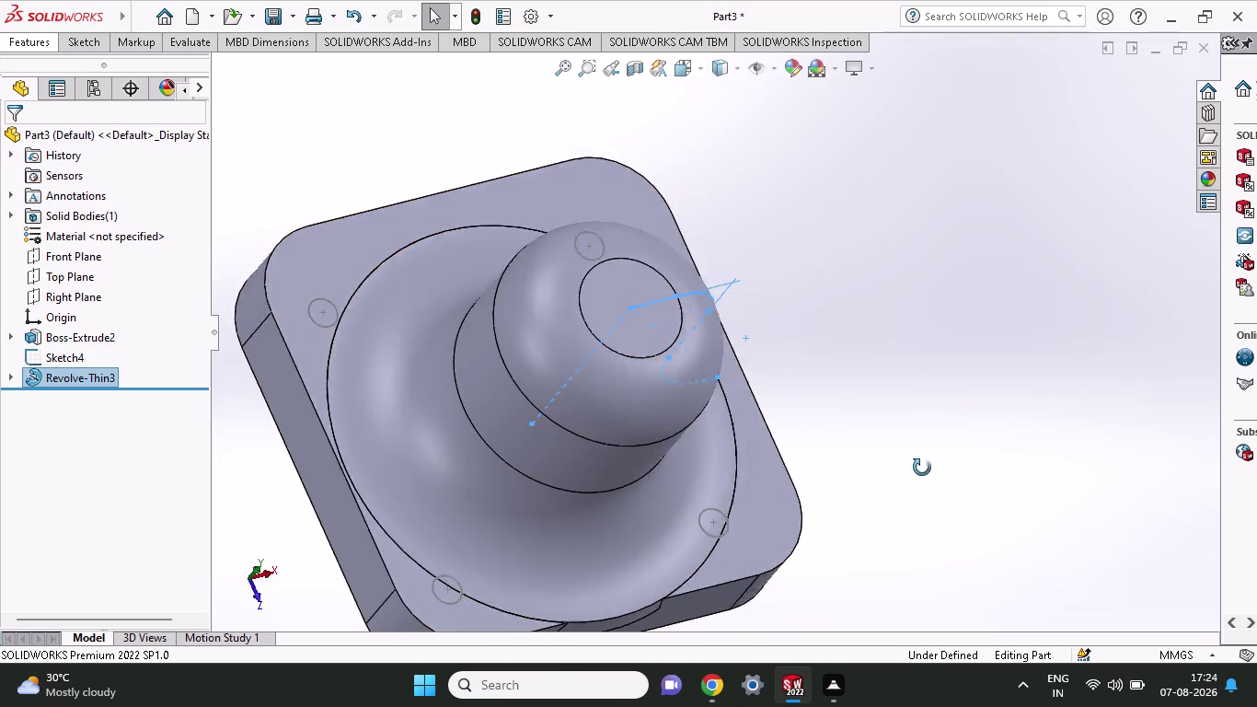
middle_drag(972, 461, 885, 494)
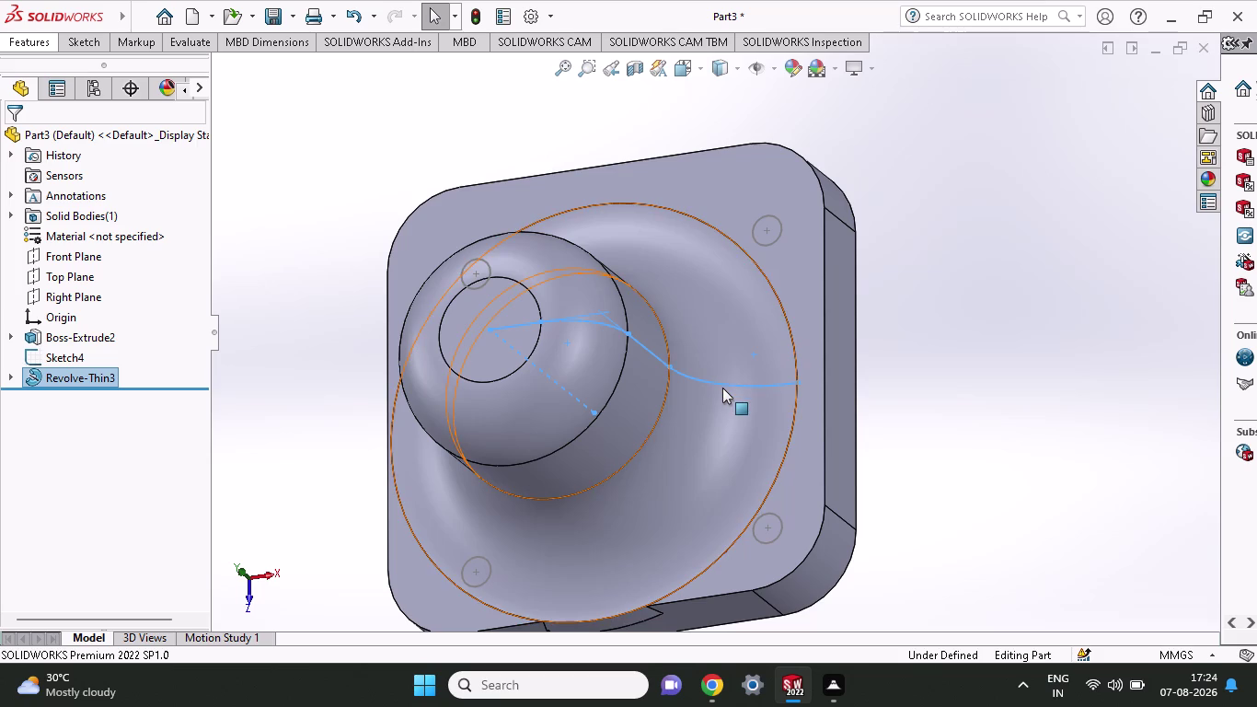